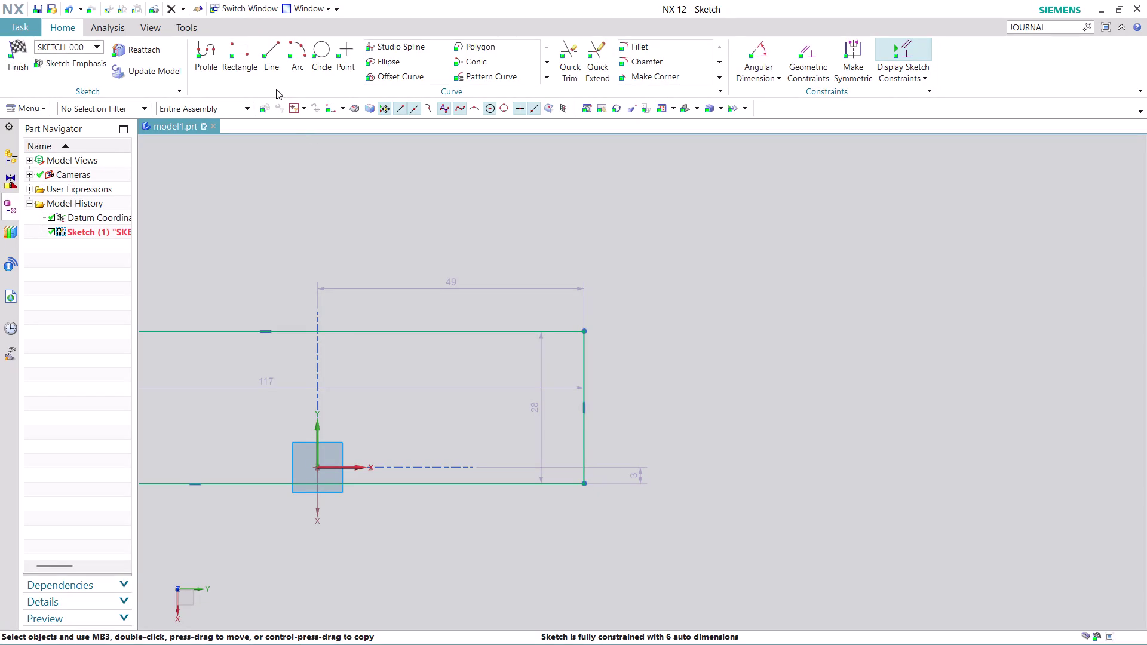
Draw an 18.5 horizontal line from the lower-right endpoint, then a 51.5 vertical line upward.
click(211, 49)
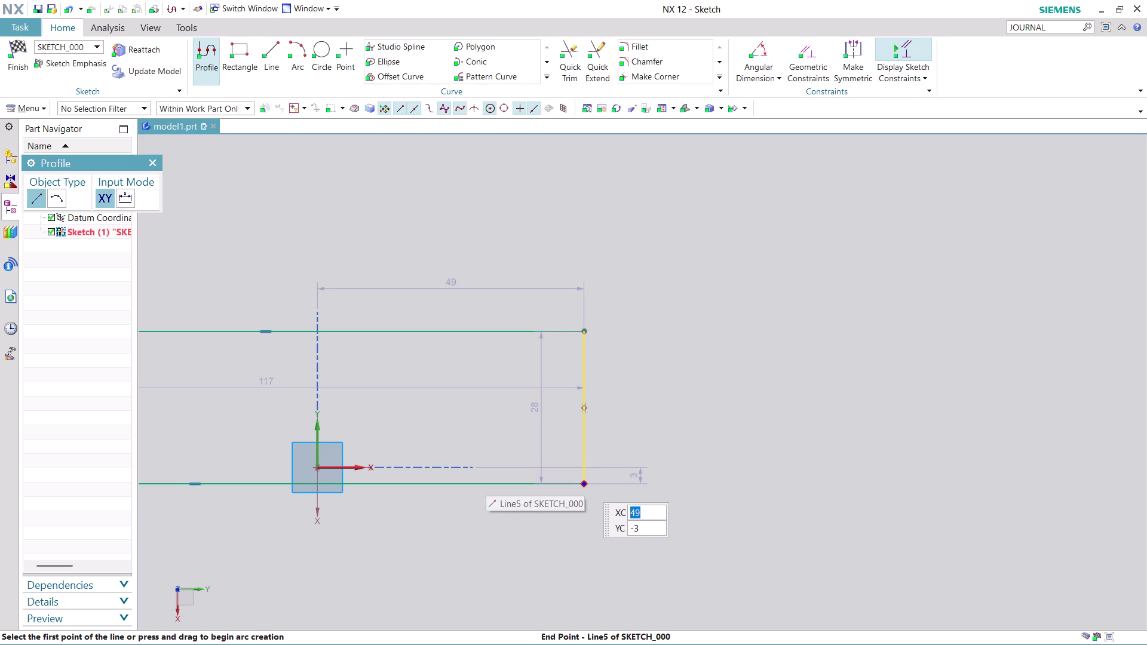
click(584, 482)
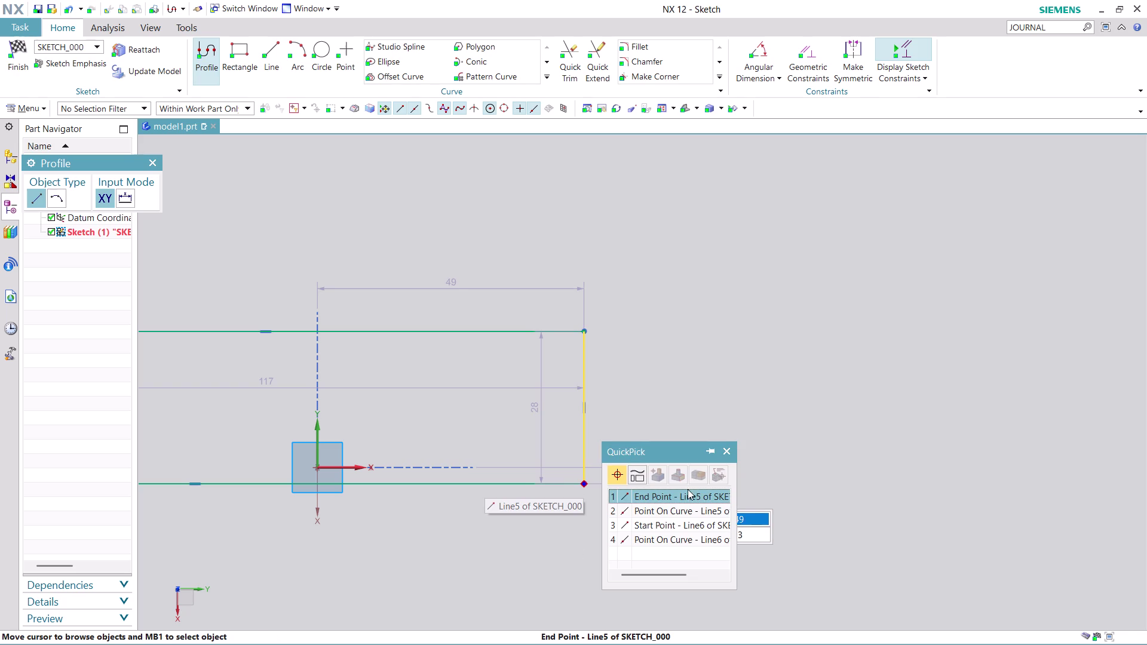
click(687, 492)
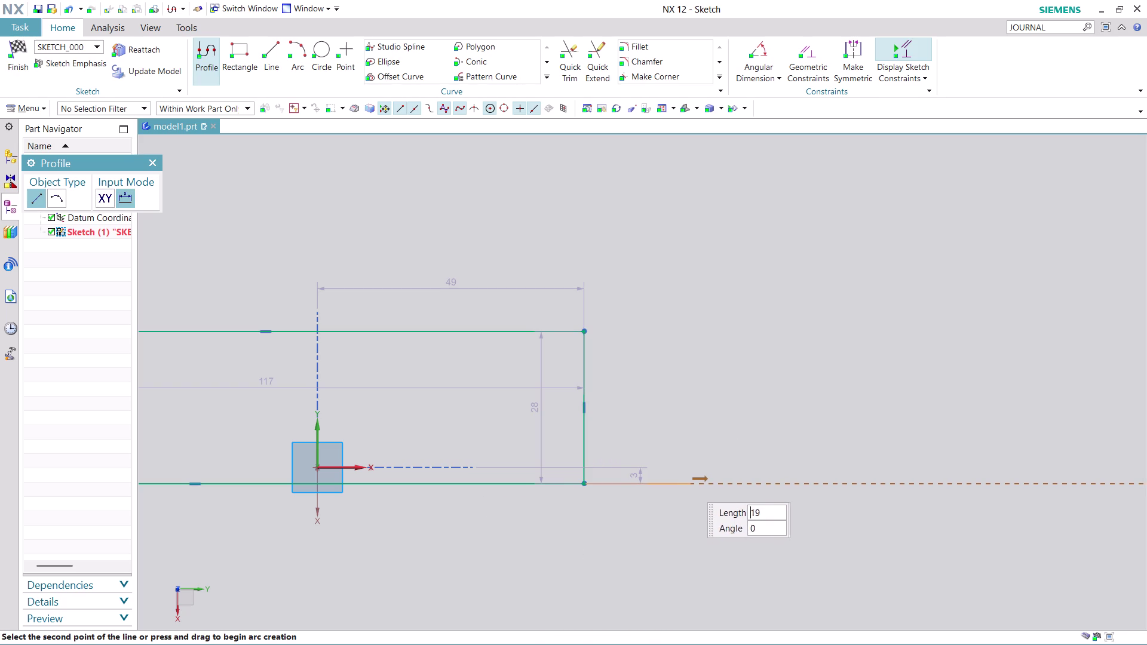
click(683, 482)
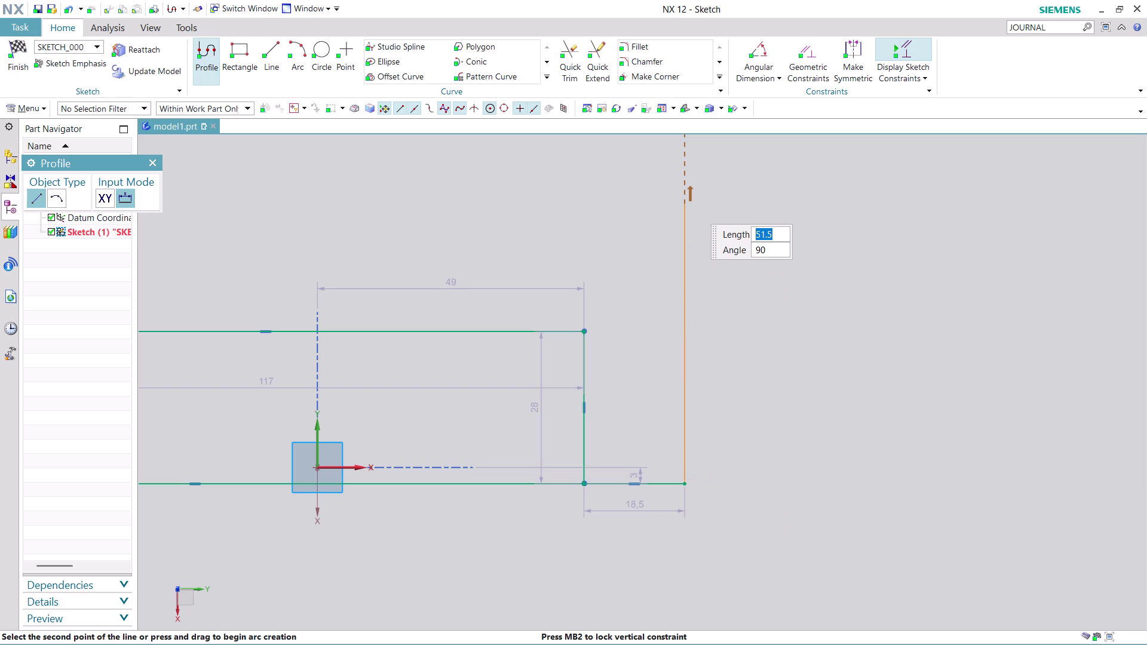
click(691, 204)
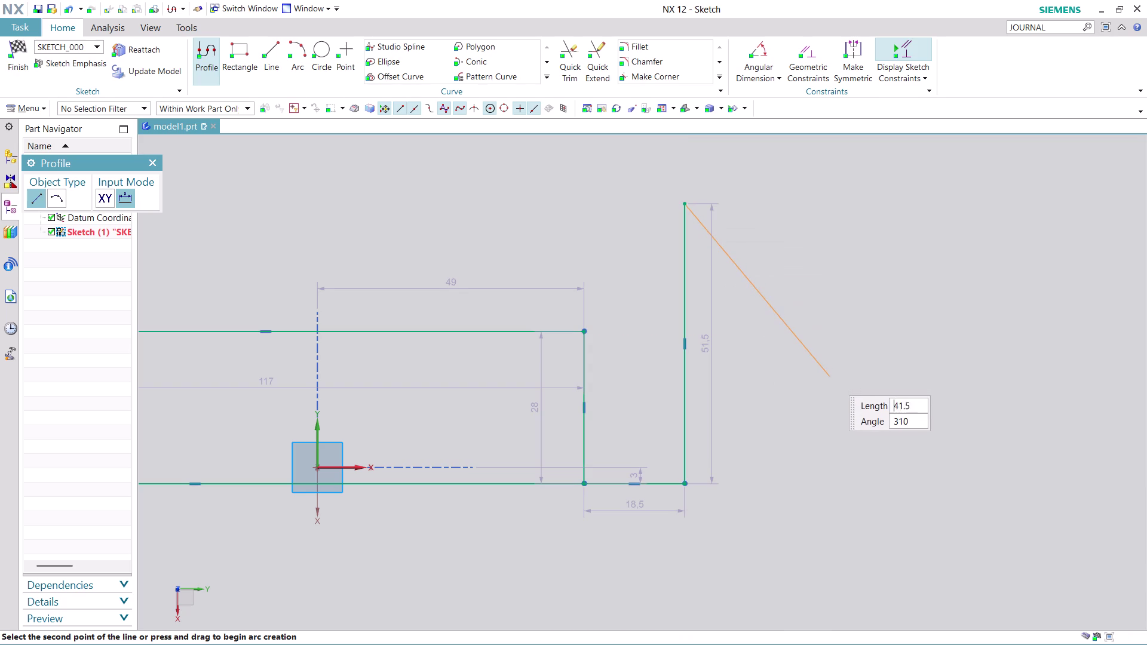
key(Escape)
key(Escape)
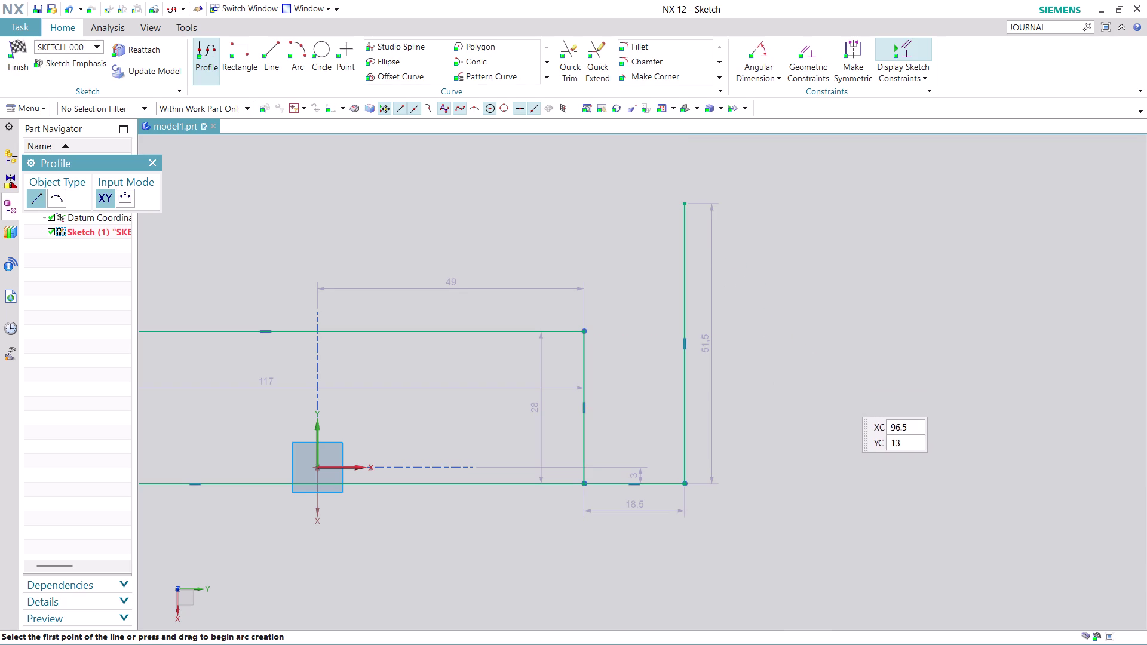
key(Escape)
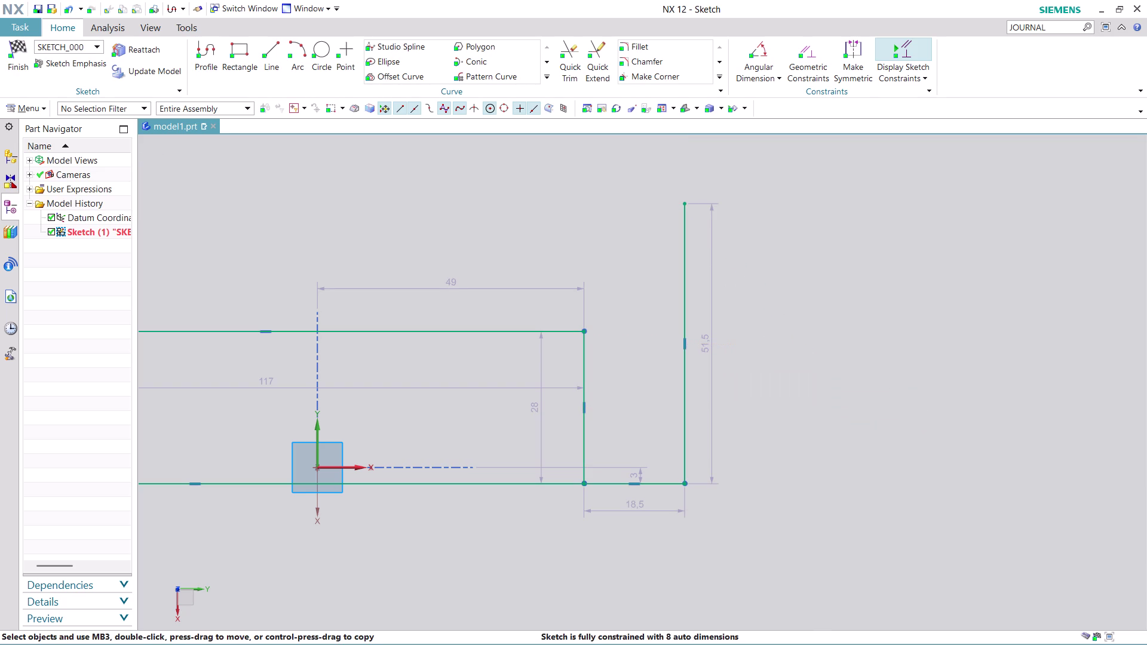
Change the tall line's 51.5 dimension to 40 and recentre the sketch view.
double_click(702, 344)
double_click(701, 344)
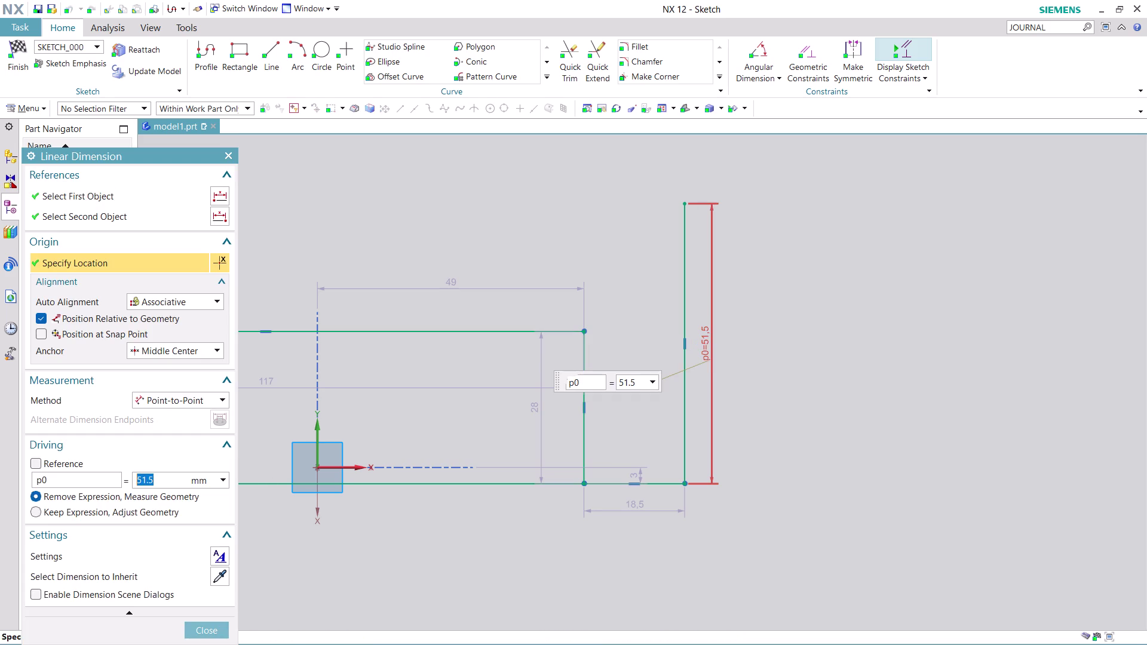
text(40)
key(Return)
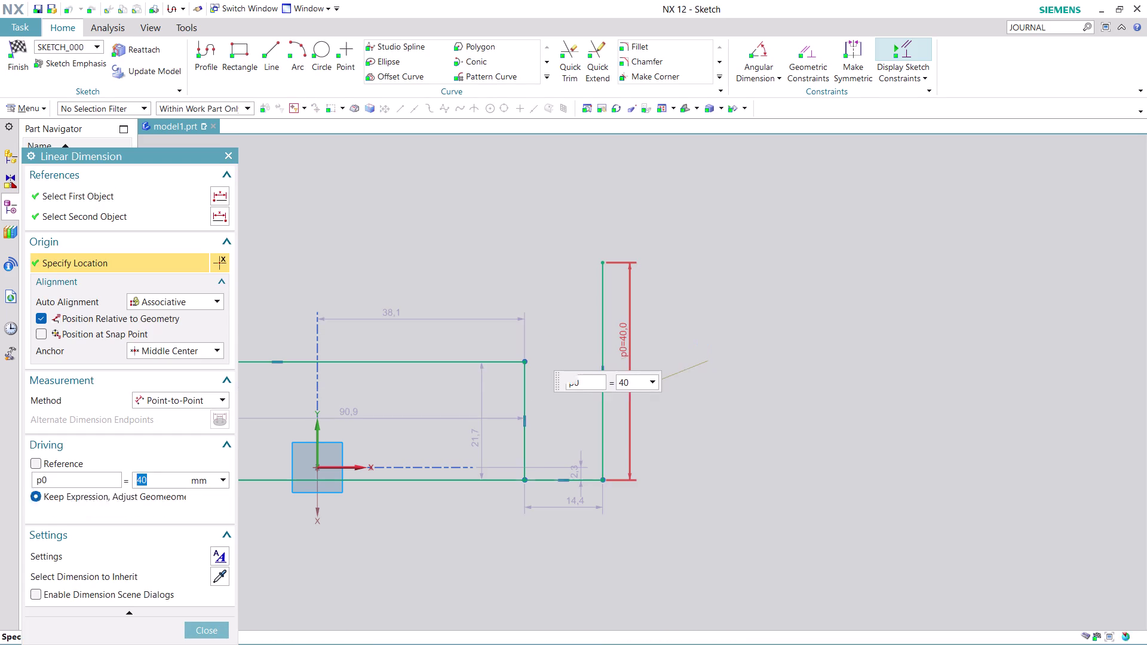
scroll(down, 3)
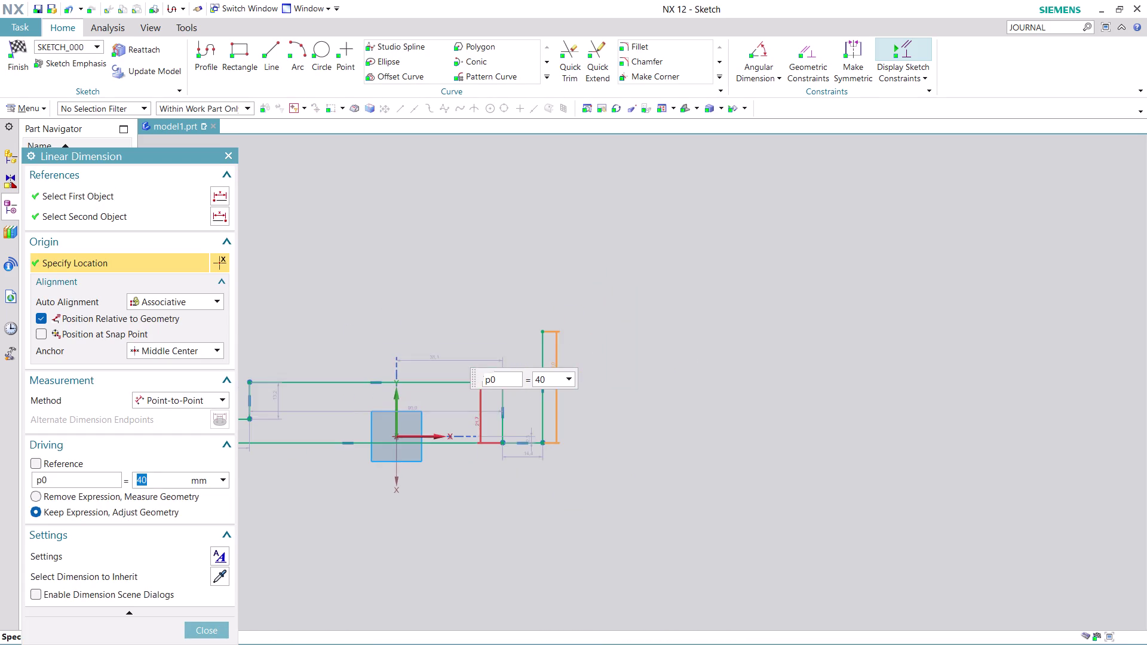
scroll(up, 3)
scroll(up, 3)
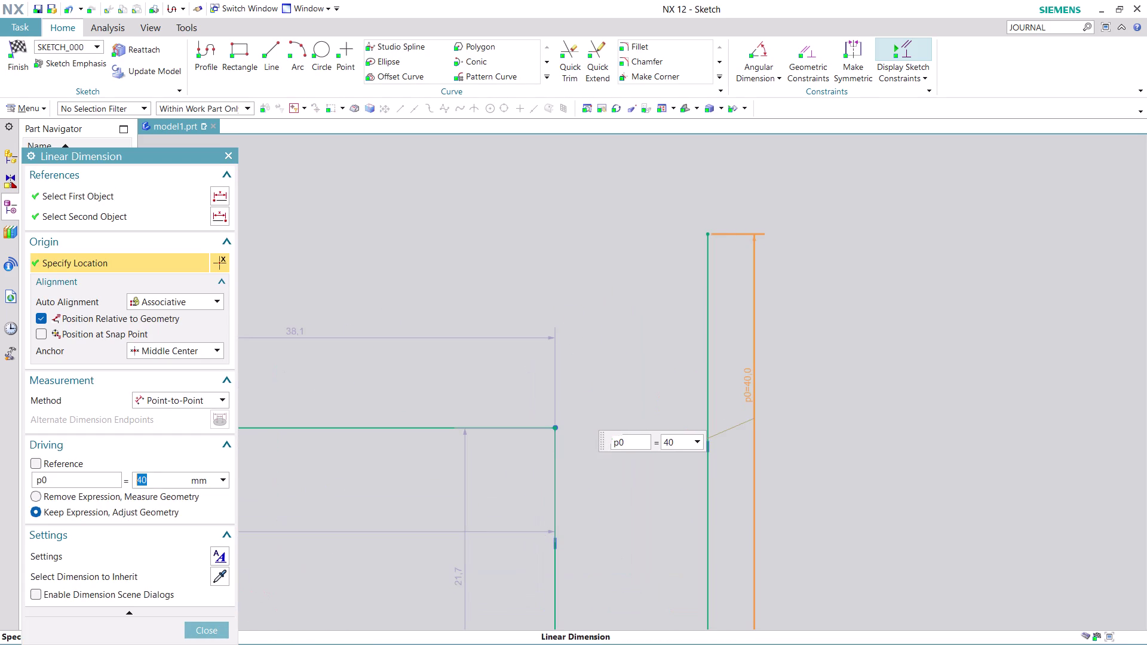
scroll(down, 3)
scroll(down, 3)
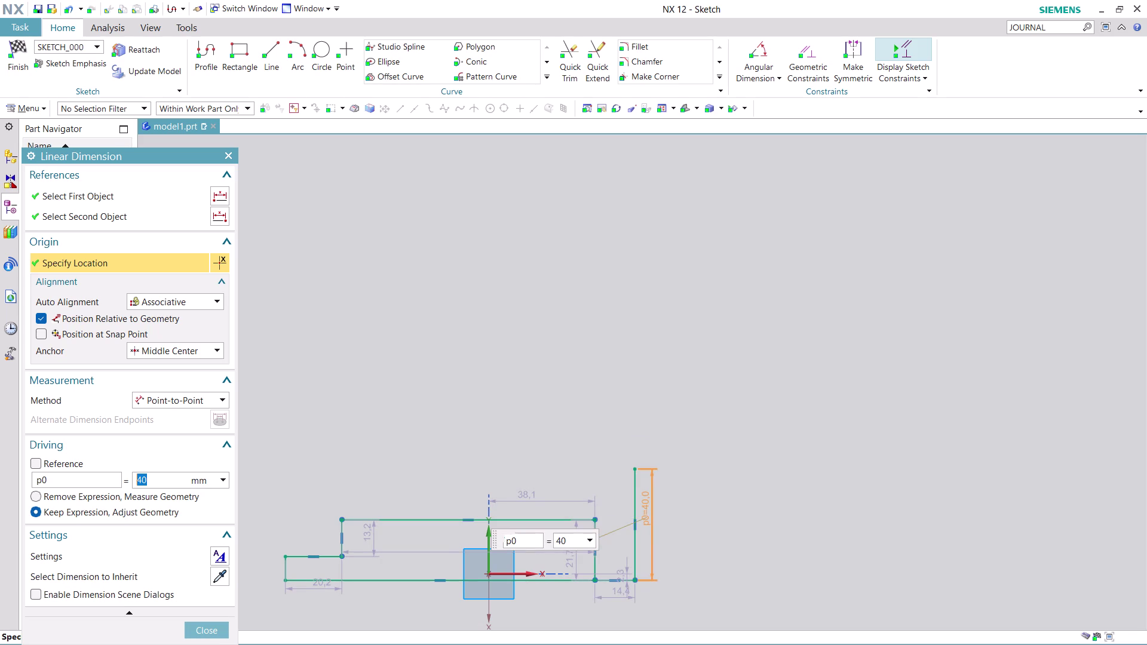
middle_drag(467, 437, 572, 308)
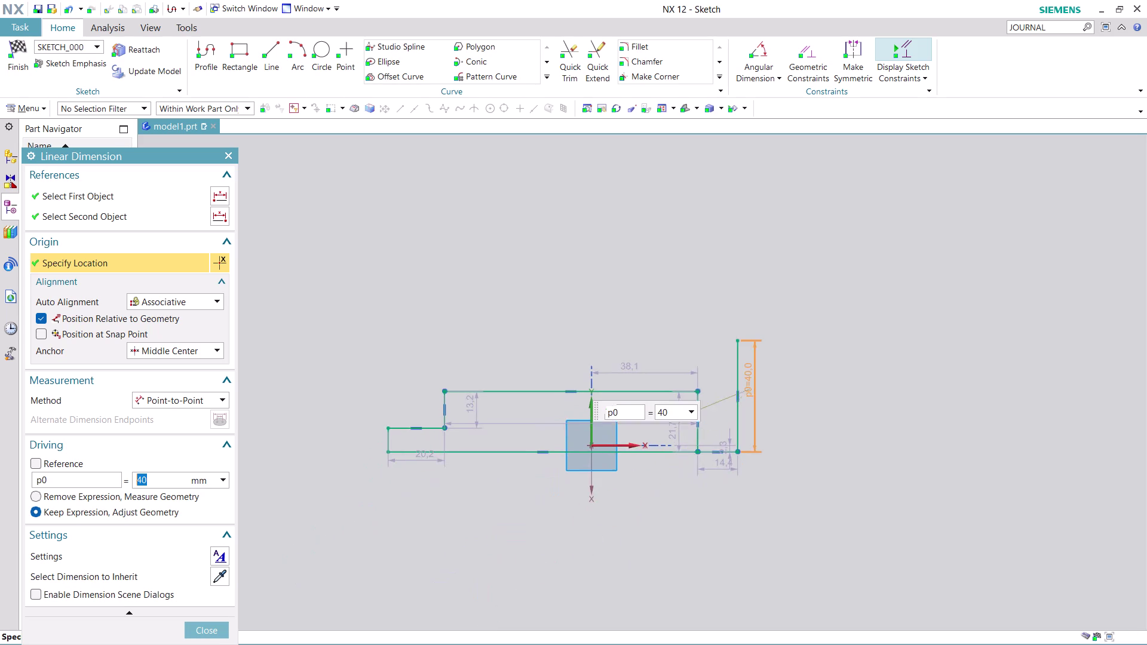
scroll(up, 3)
scroll(up, 3)
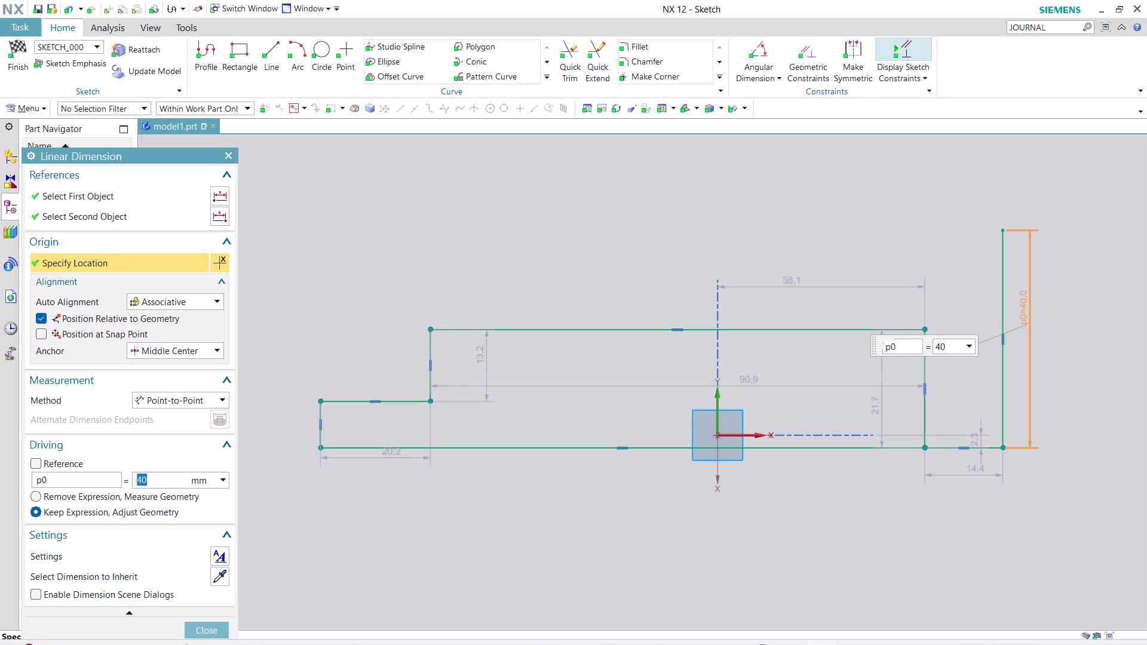
click(215, 627)
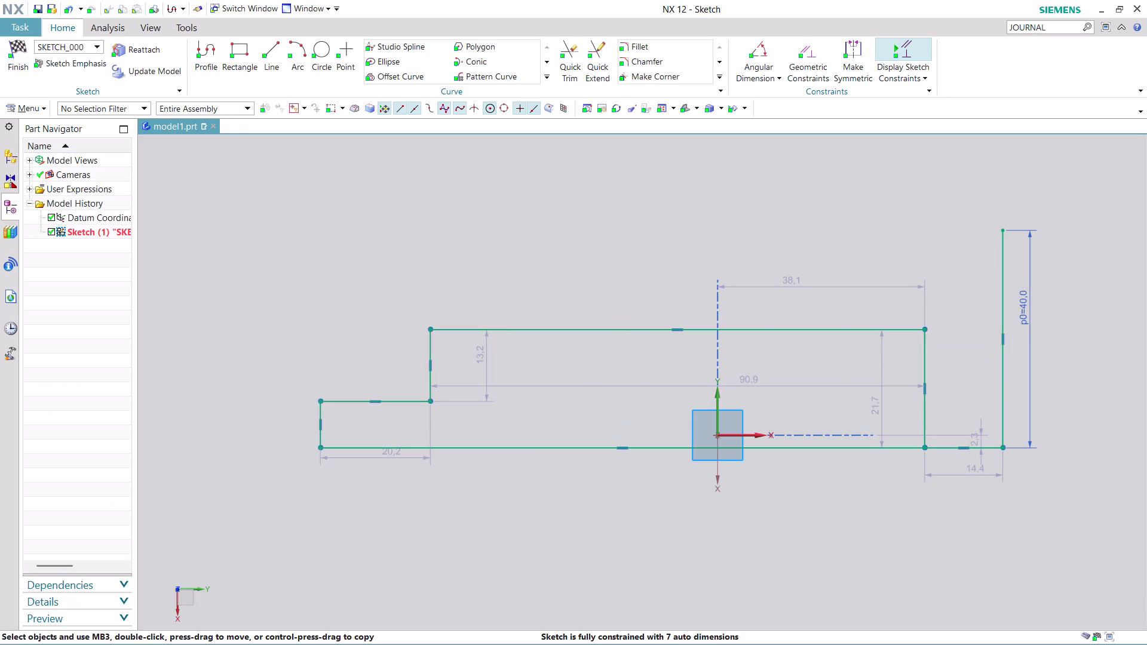
Dimension the top-to-bottom vertical distance as 20 with Rapid Dimension.
click(751, 76)
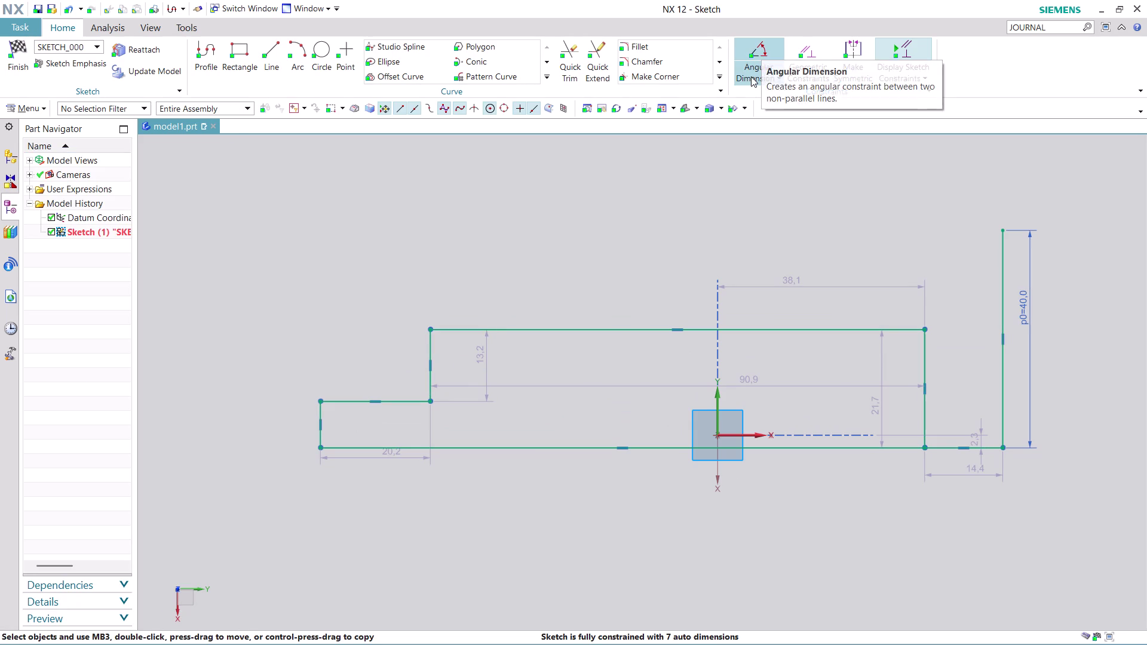
click(772, 94)
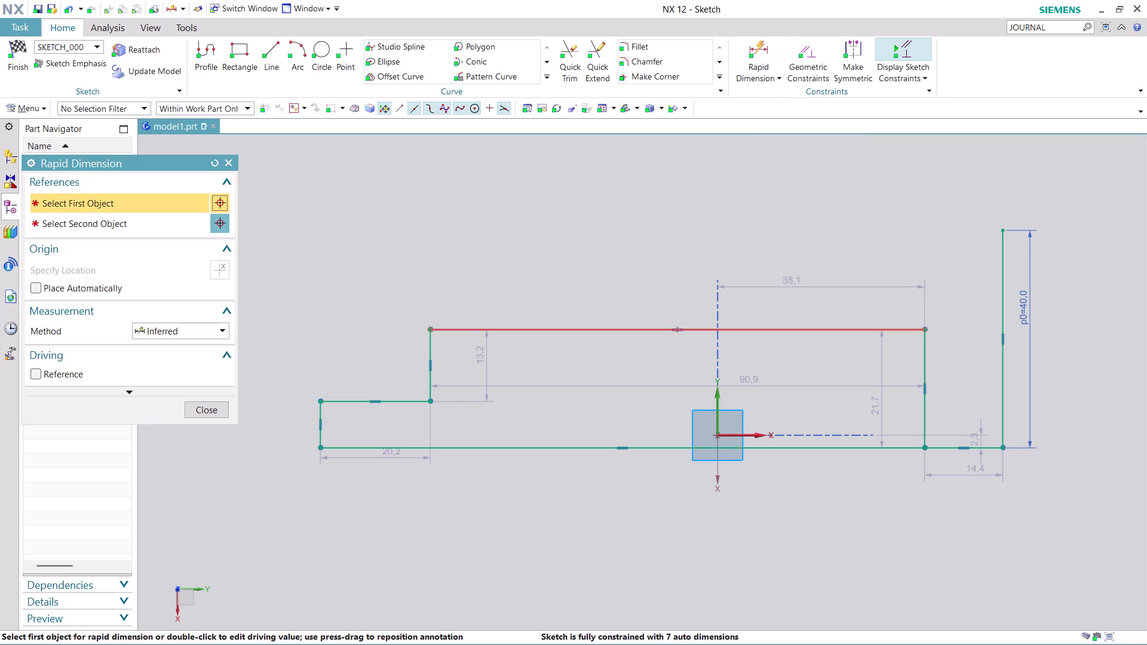
click(550, 332)
click(508, 448)
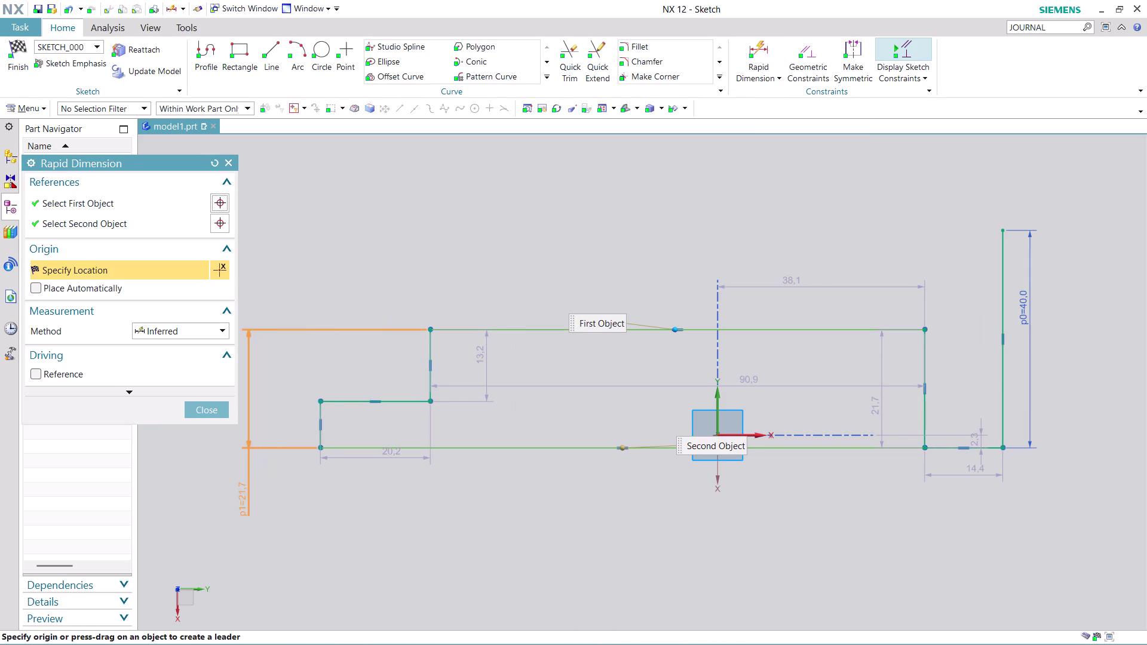
click(256, 543)
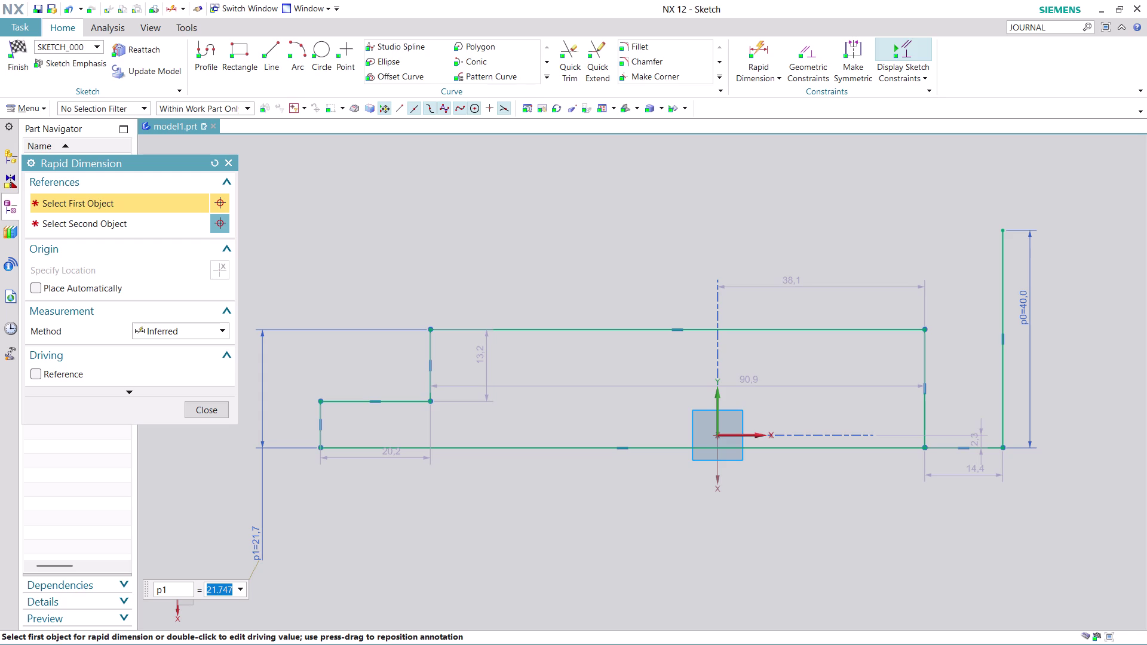
key(4)
key(BackSpace)
text(20)
key(Return)
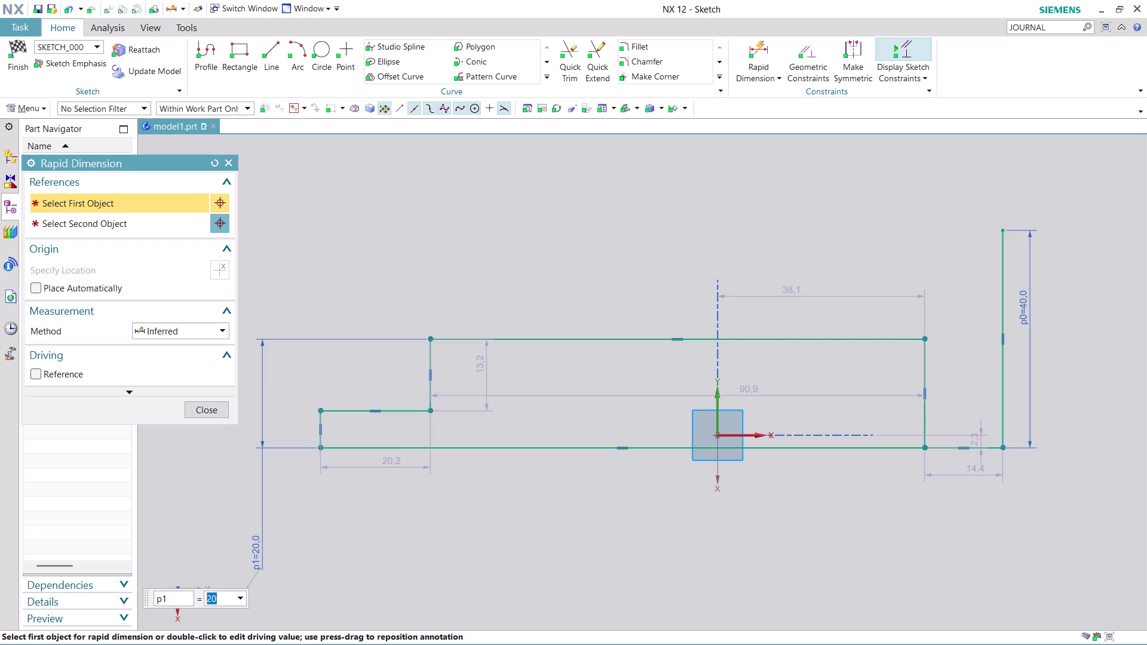
Dimension the left step's height from the bottom line as 15/2 (7.5).
click(413, 410)
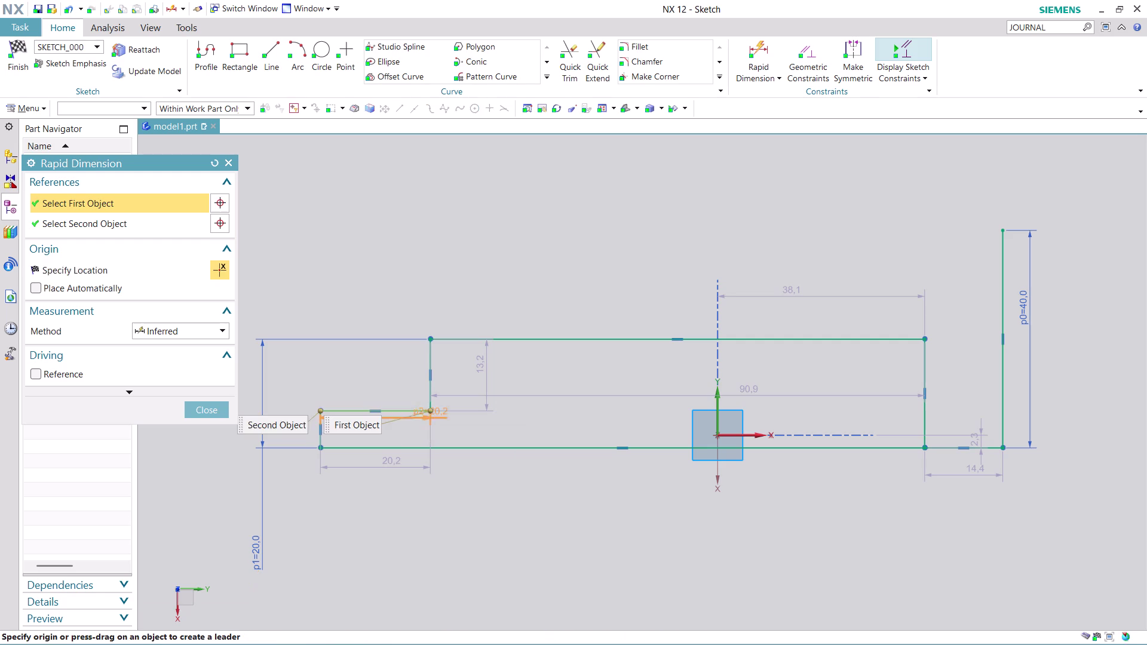
click(414, 450)
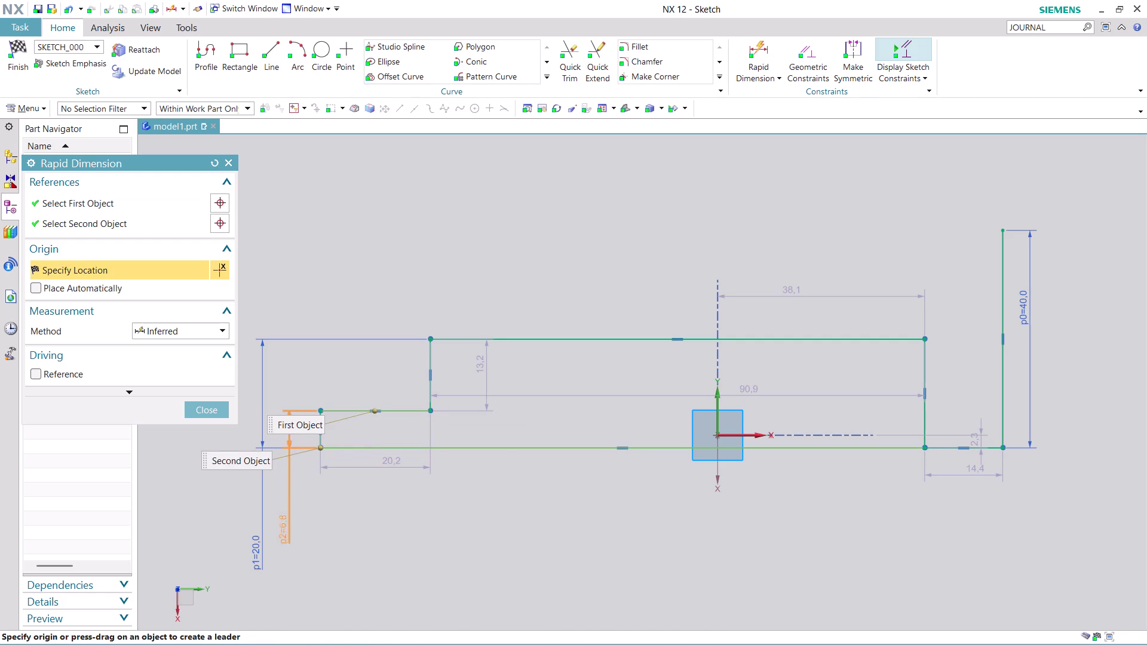
click(291, 577)
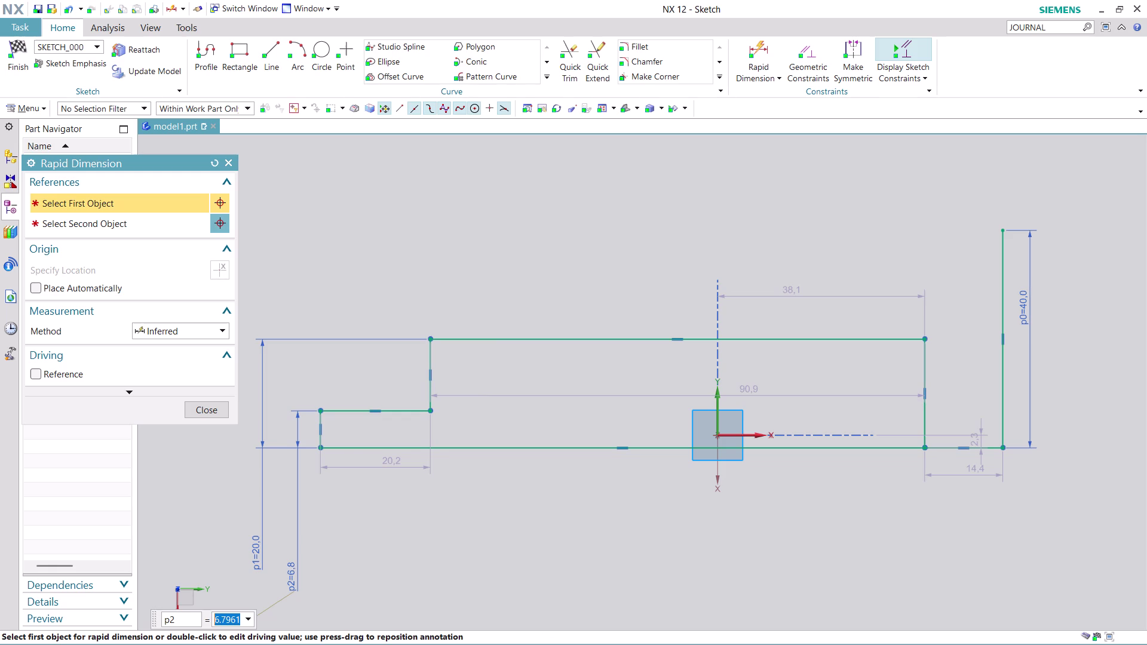
text(15/2)
key(Return)
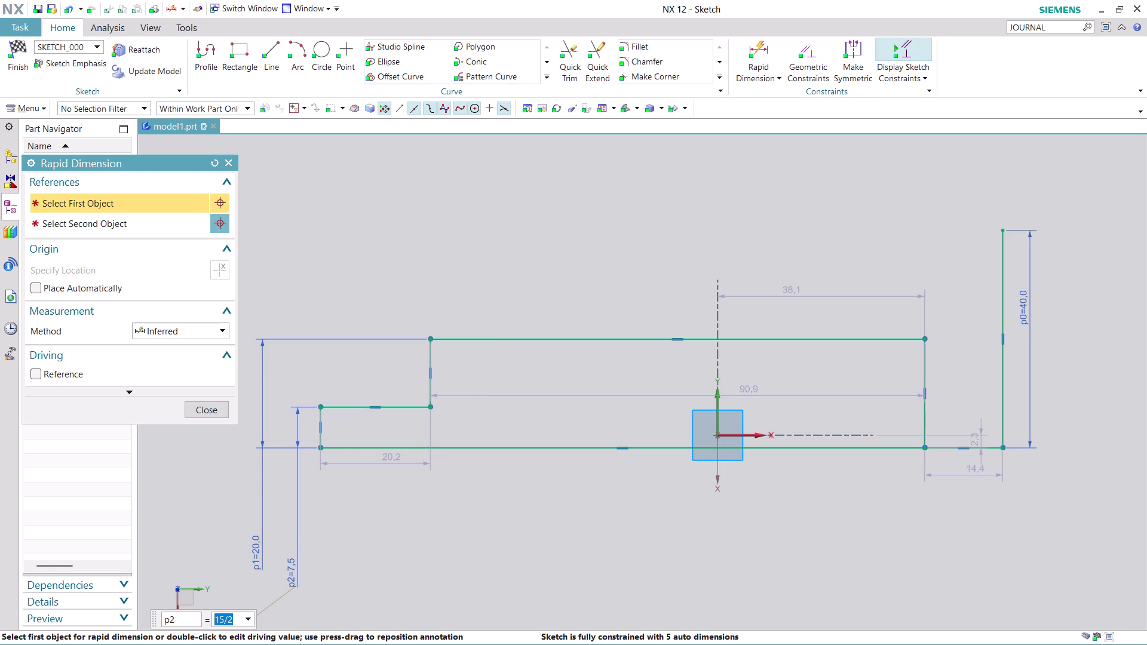
click(218, 407)
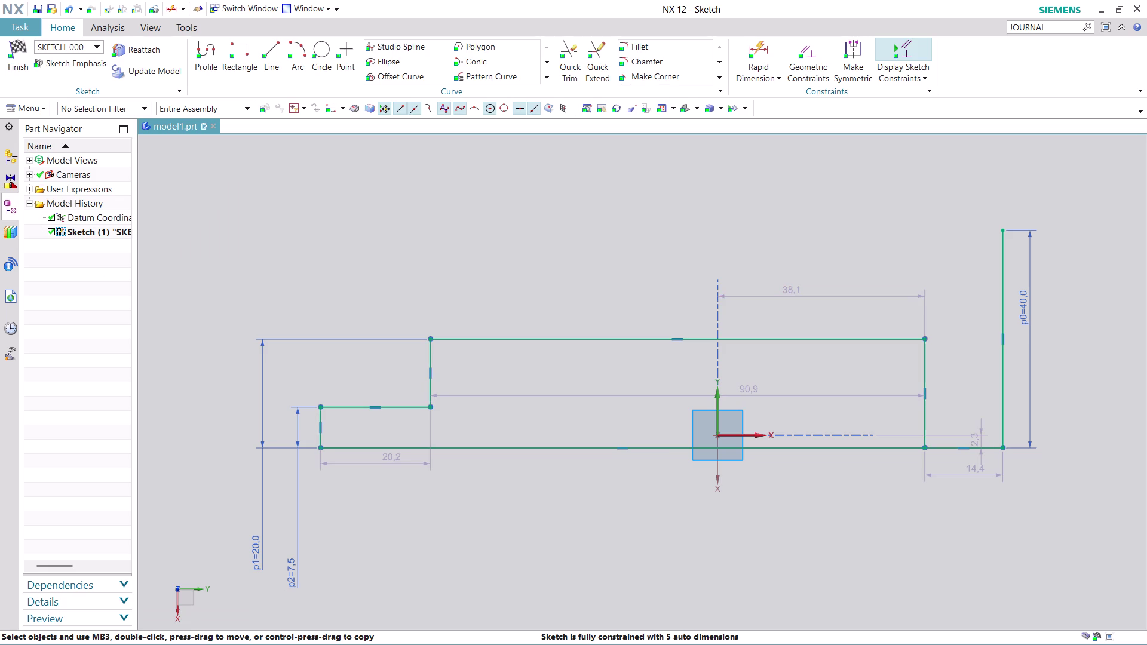
scroll(up, 3)
scroll(down, 3)
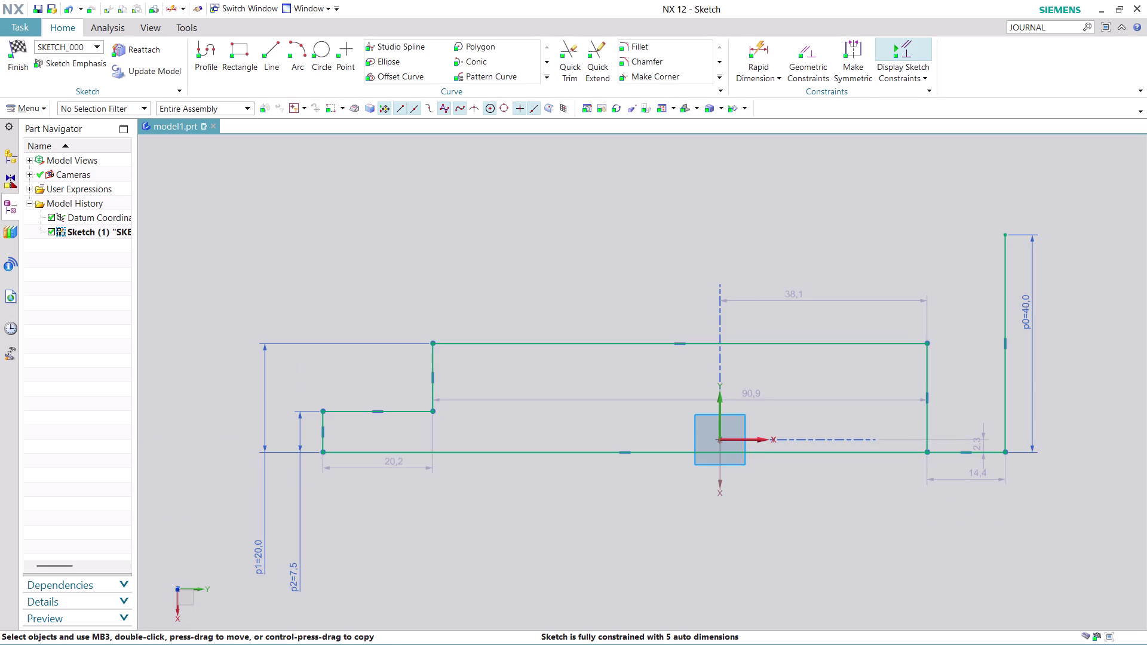
Add an overall length dimension below the bottom line, set to 140.
click(763, 46)
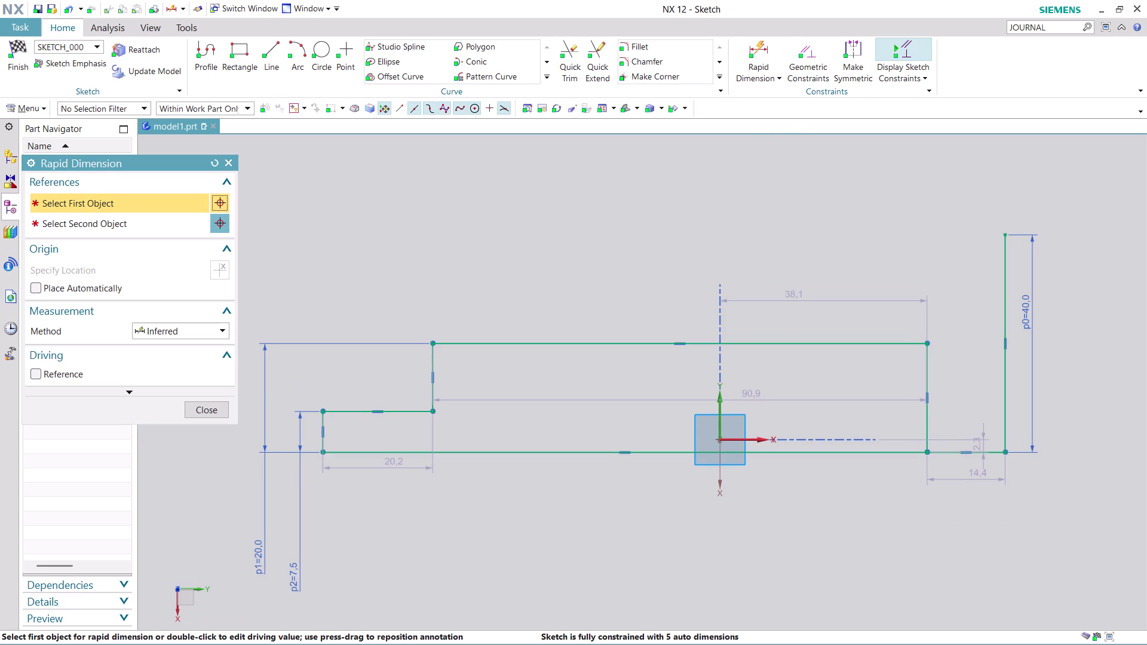
click(568, 448)
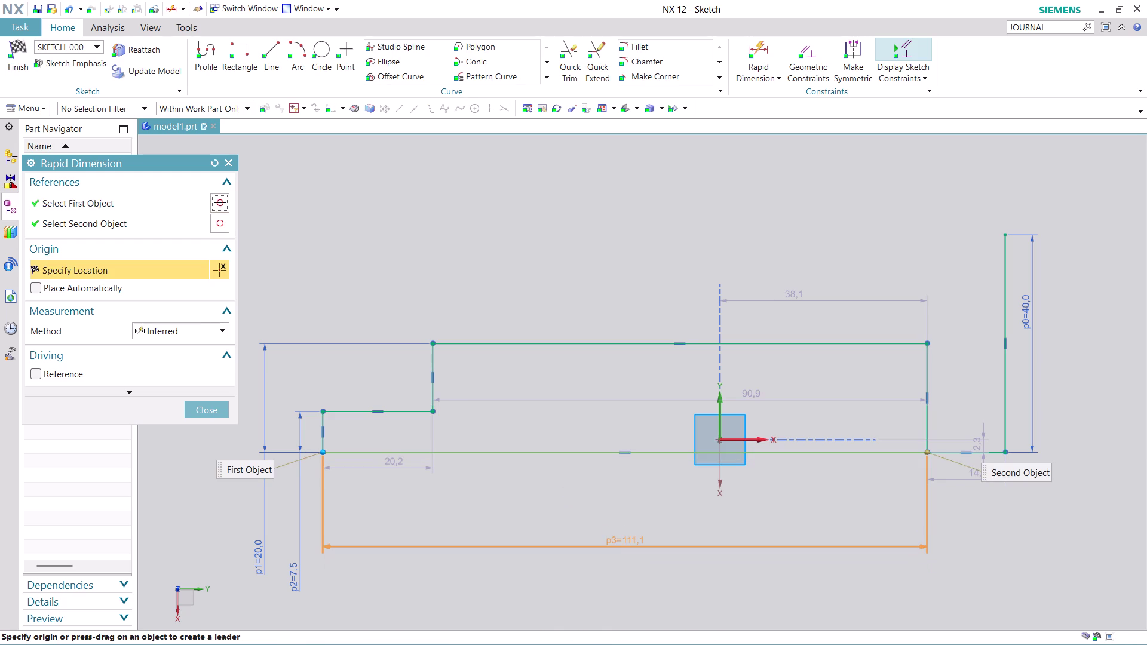
click(619, 540)
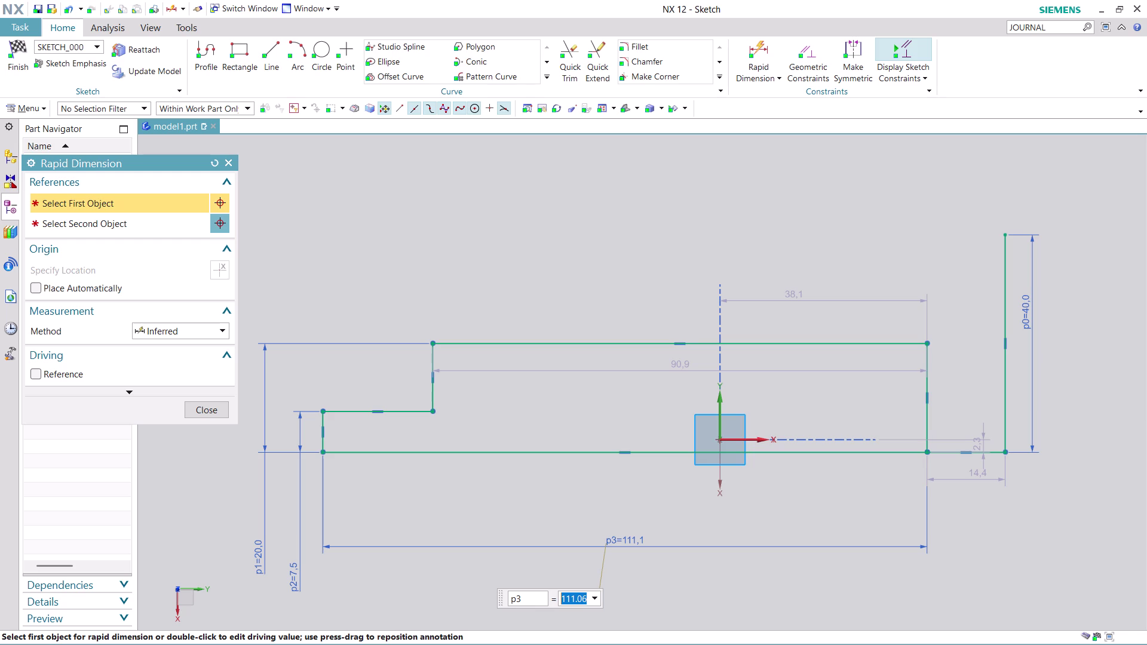
text(140)
key(Return)
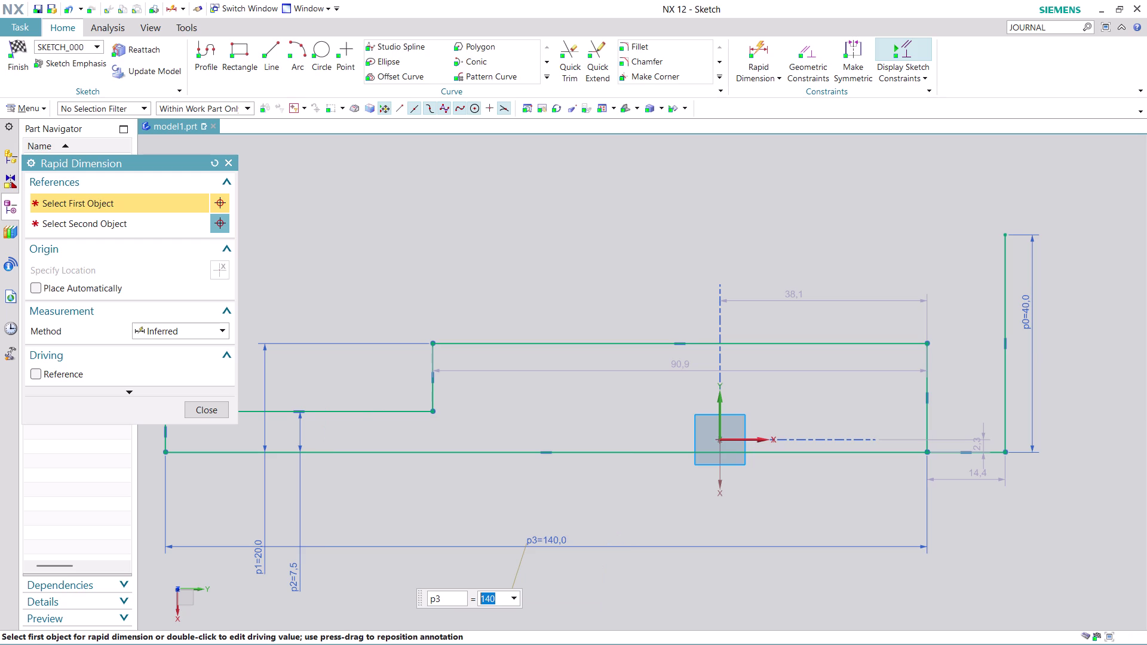
key(Return)
scroll(down, 3)
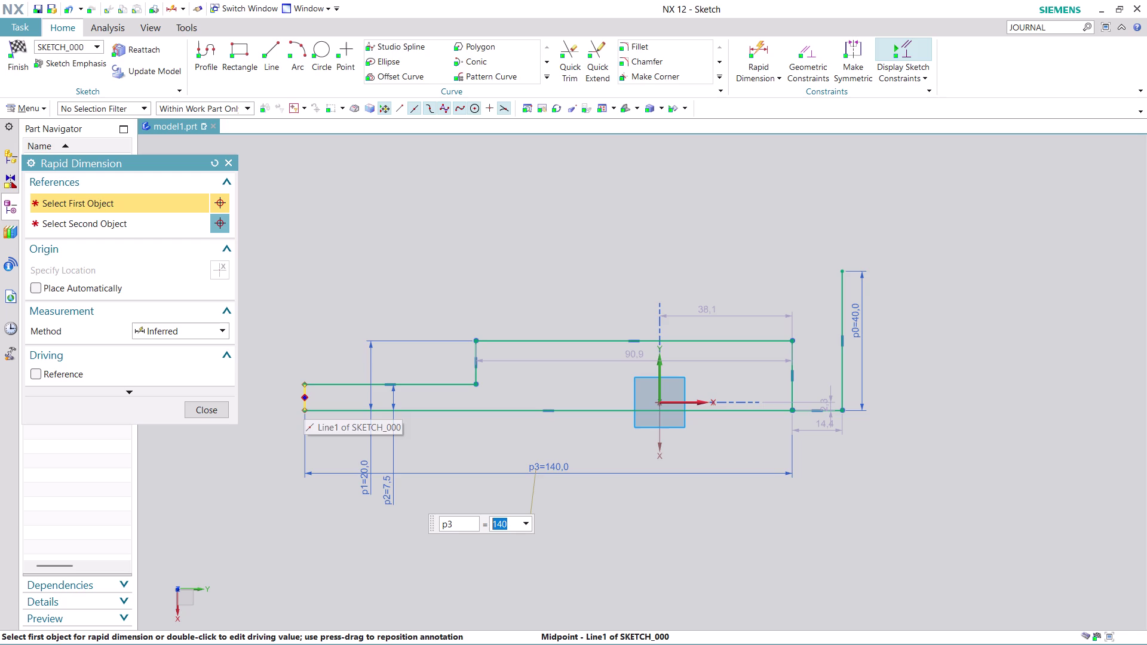
Dimension the left step width as 25, then pick the step's vertical edge for another dimension.
scroll(up, 3)
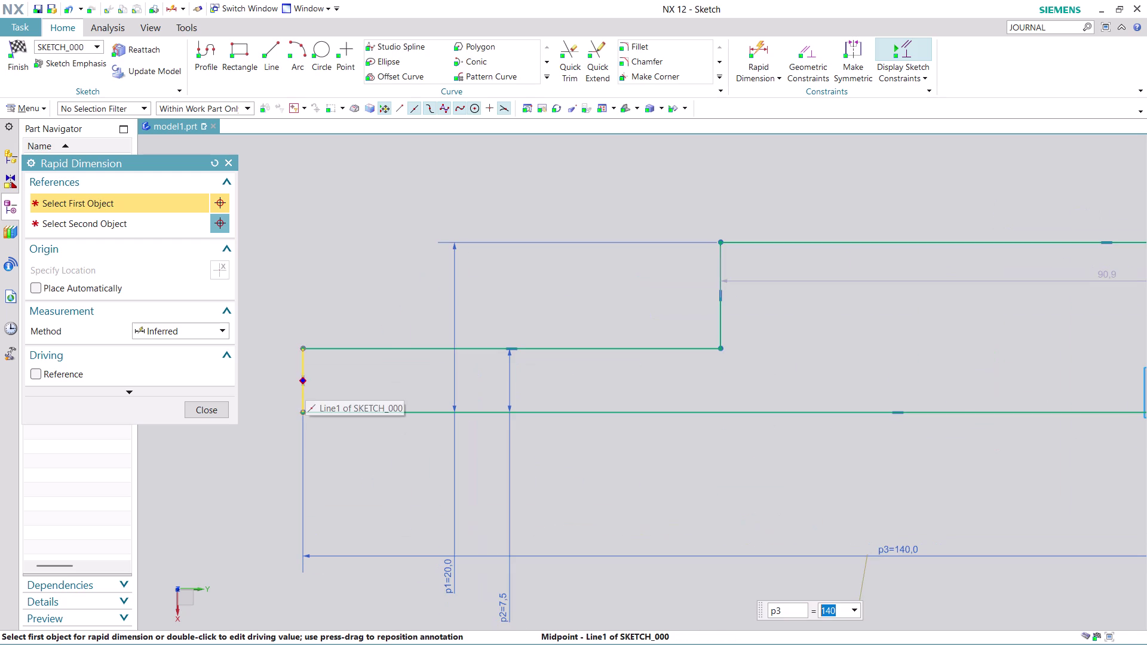
click(304, 369)
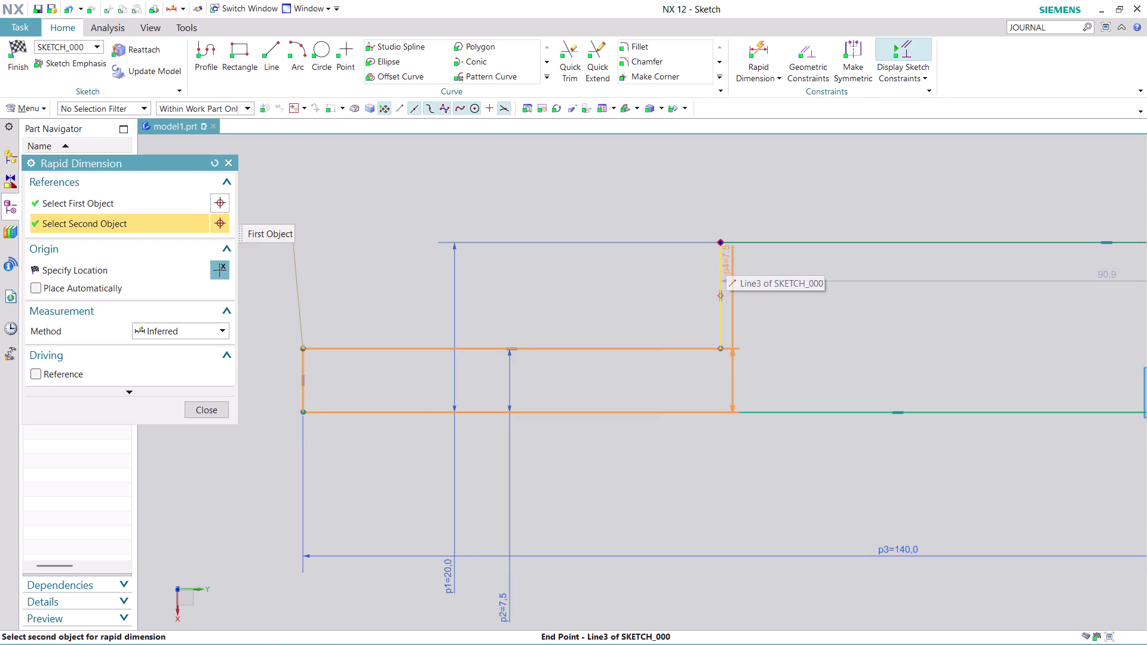
click(719, 265)
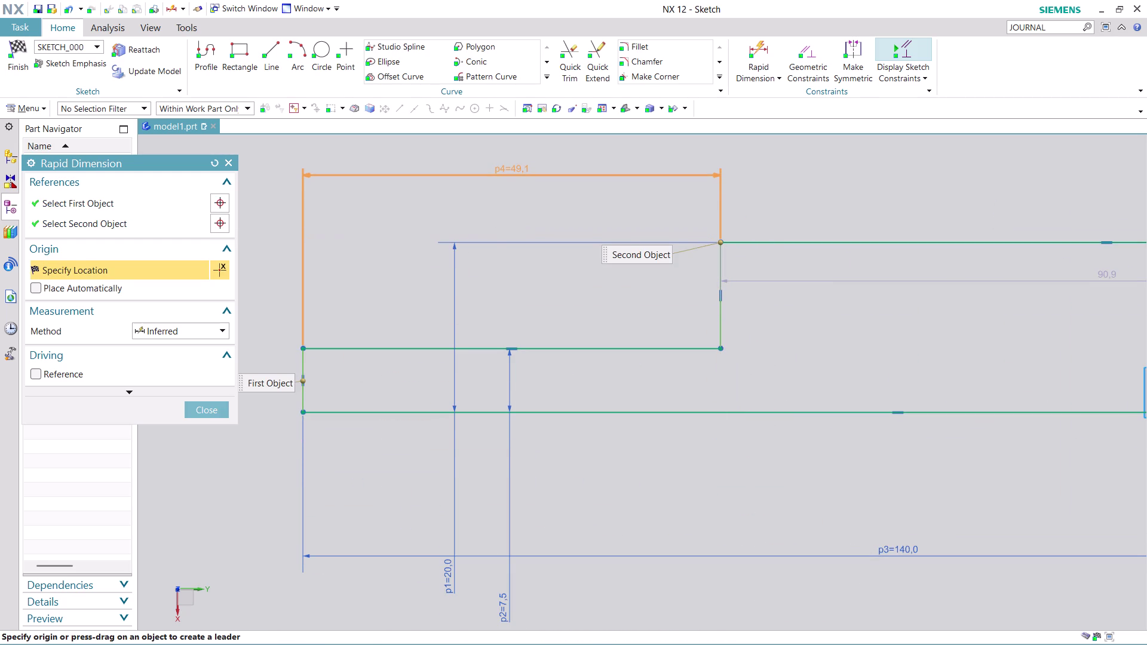
click(483, 168)
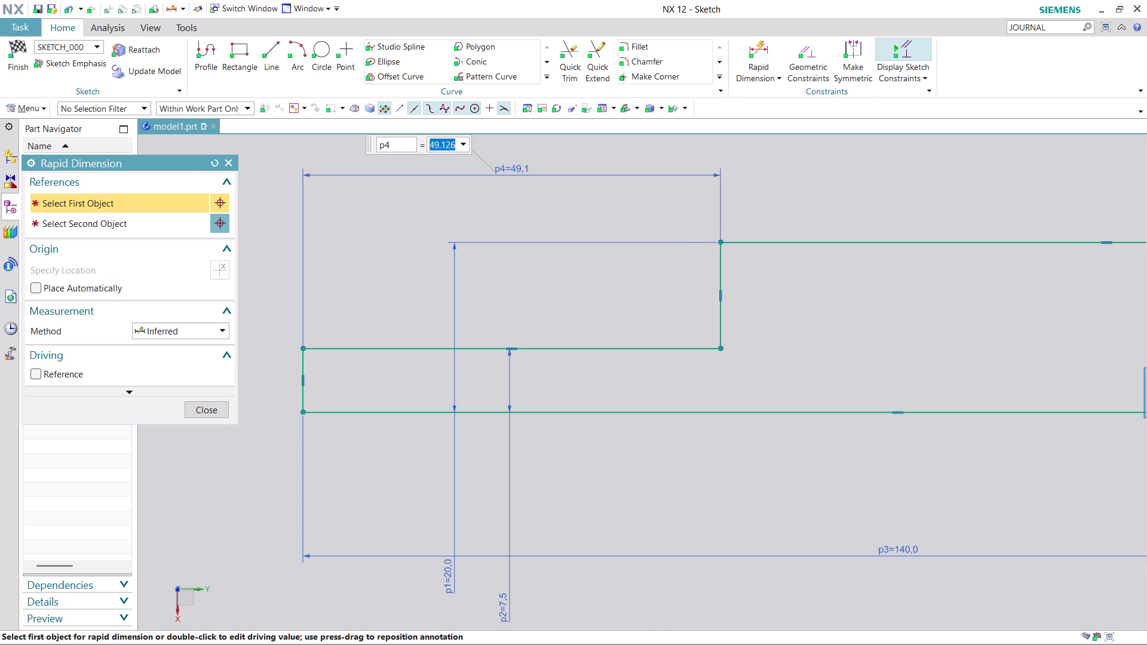
text(25)
key(Return)
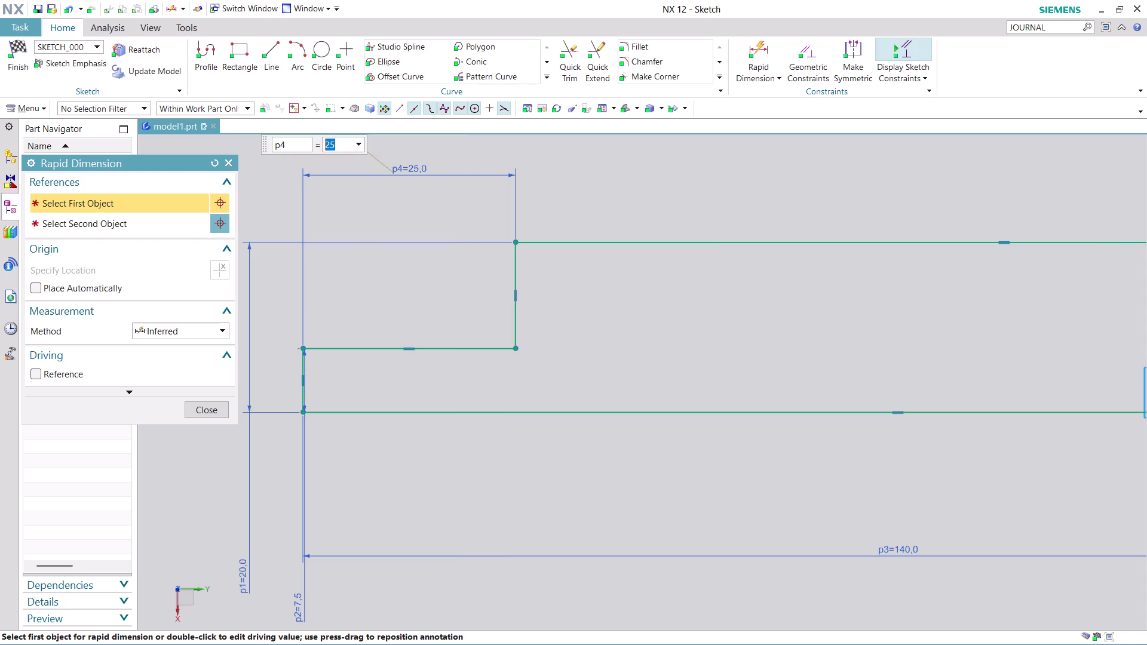
scroll(down, 3)
scroll(up, 3)
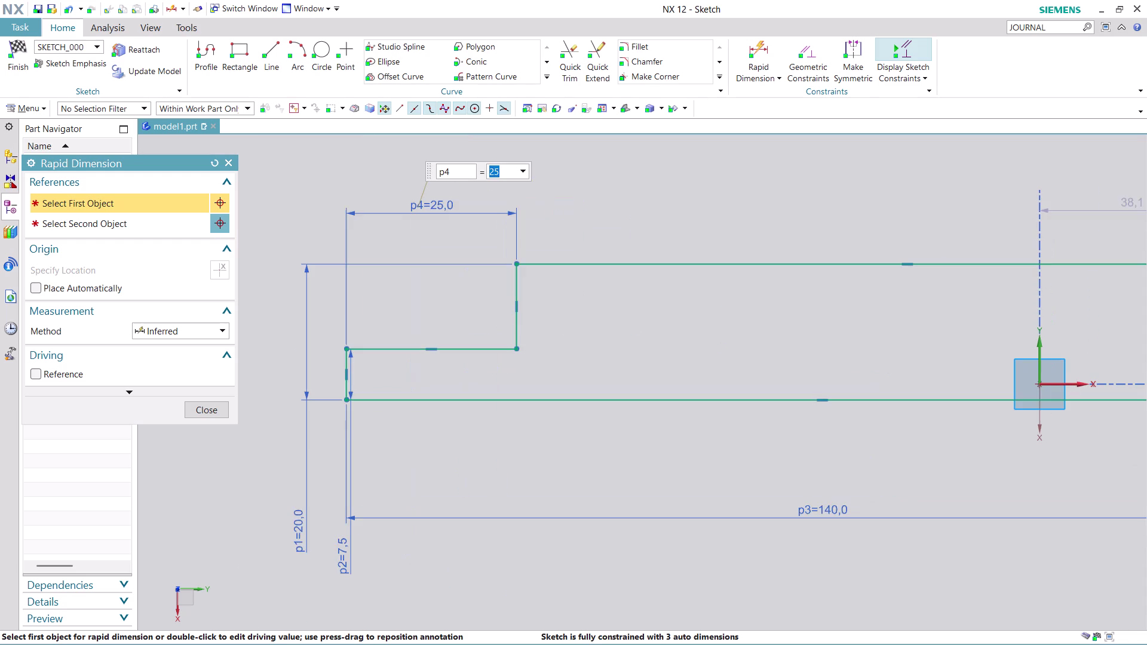
middle_drag(1139, 235, 651, 346)
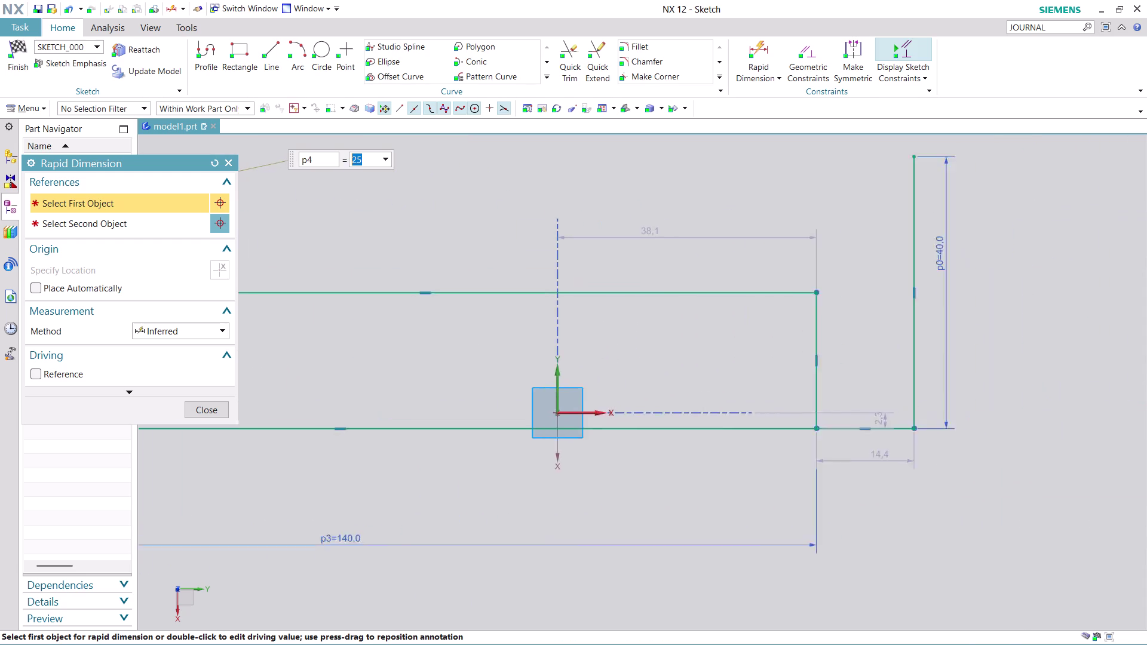
middle_drag(652, 346, 420, 433)
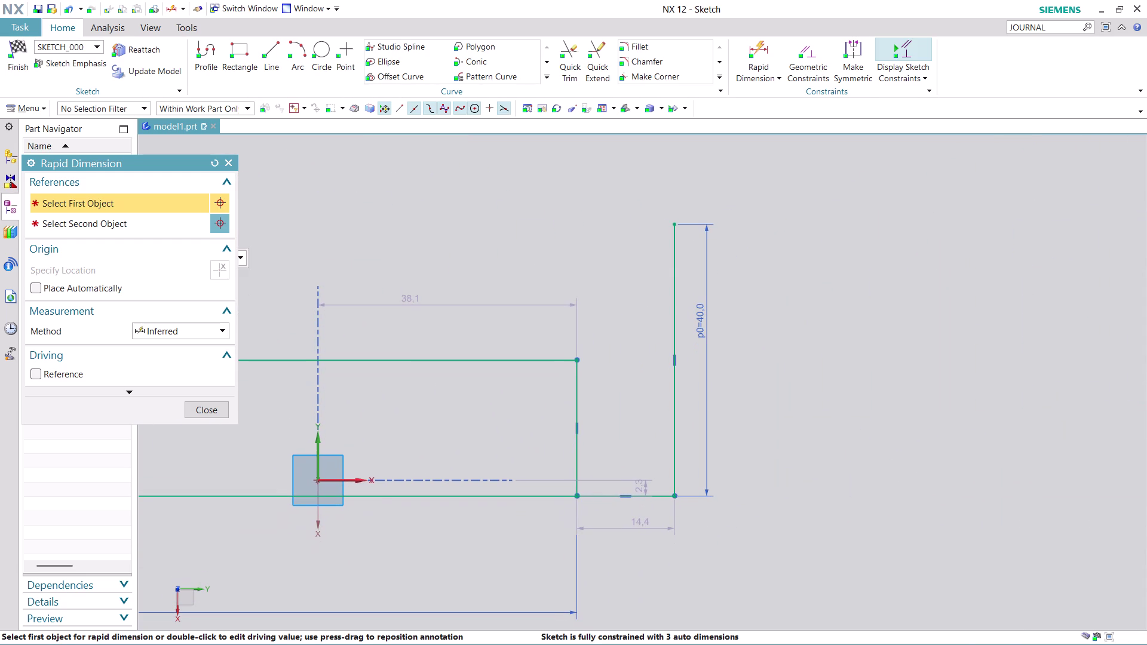
click(212, 409)
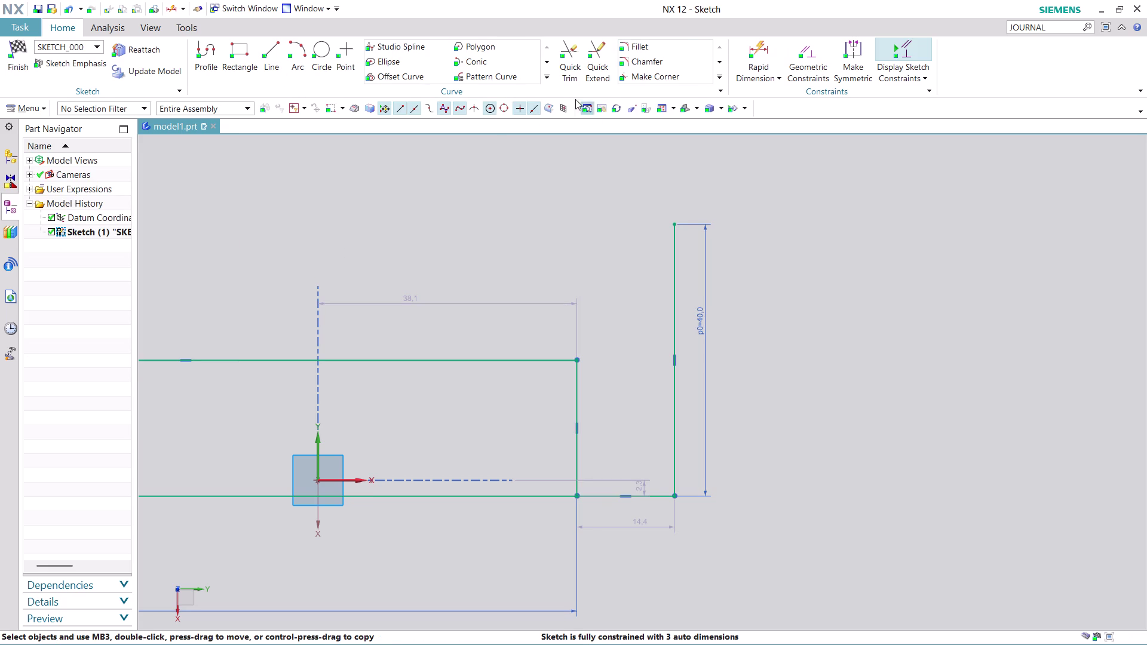
click(757, 45)
click(574, 393)
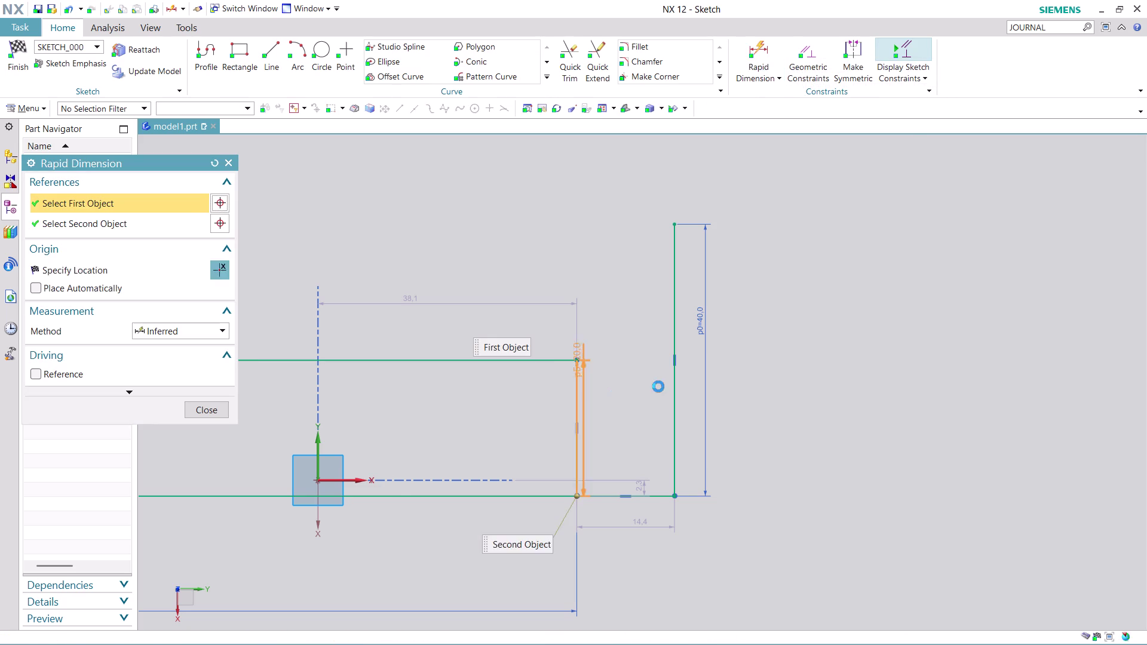
Dimension the gap from the step's vertical edge to the right edge as 10.
click(672, 383)
click(628, 157)
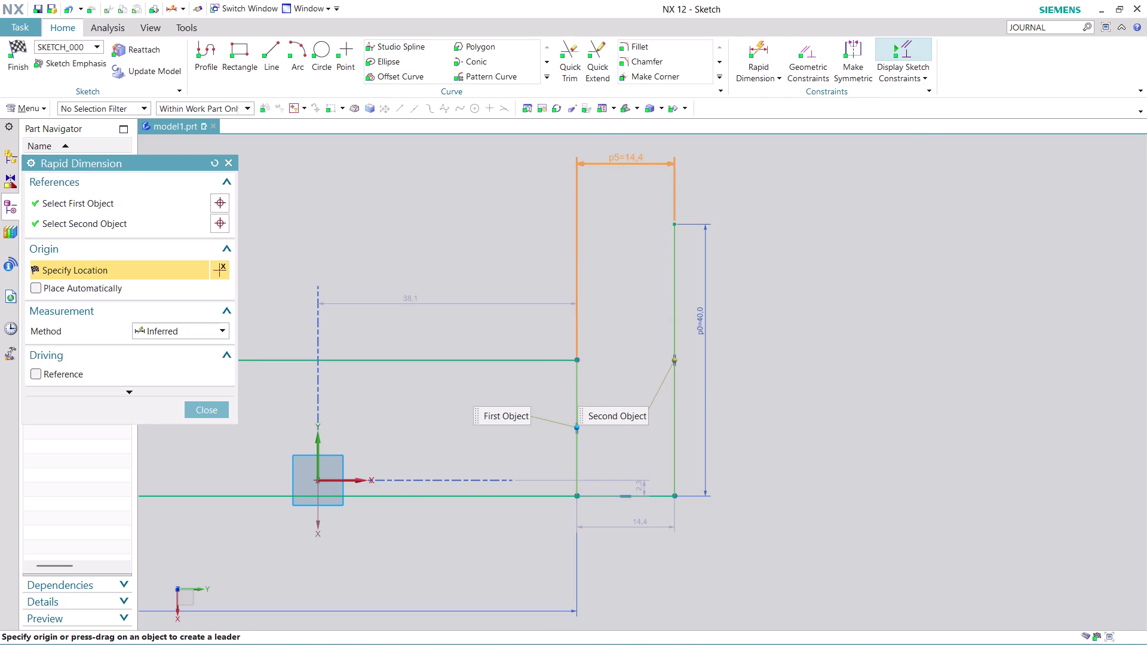
text(10)
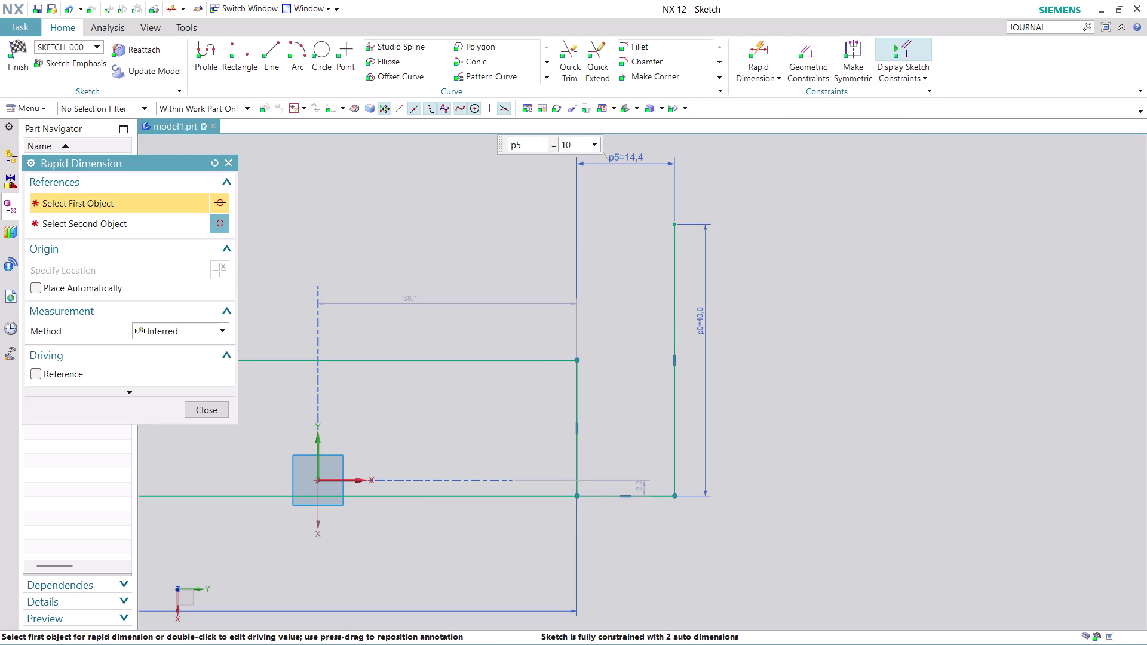
key(Return)
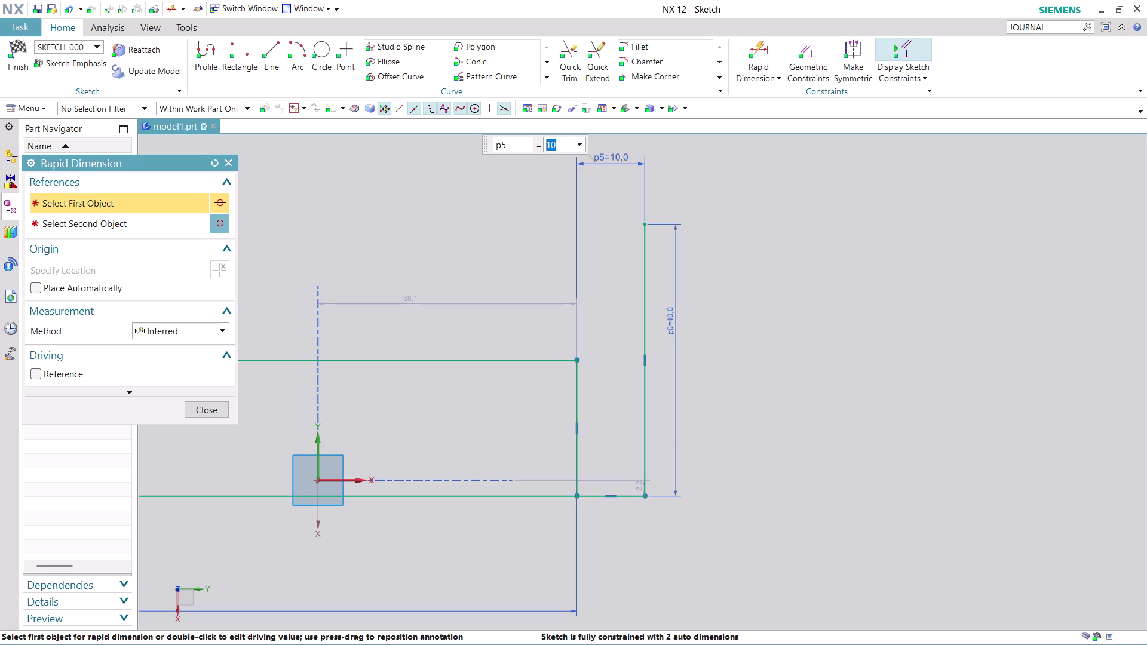
click(205, 414)
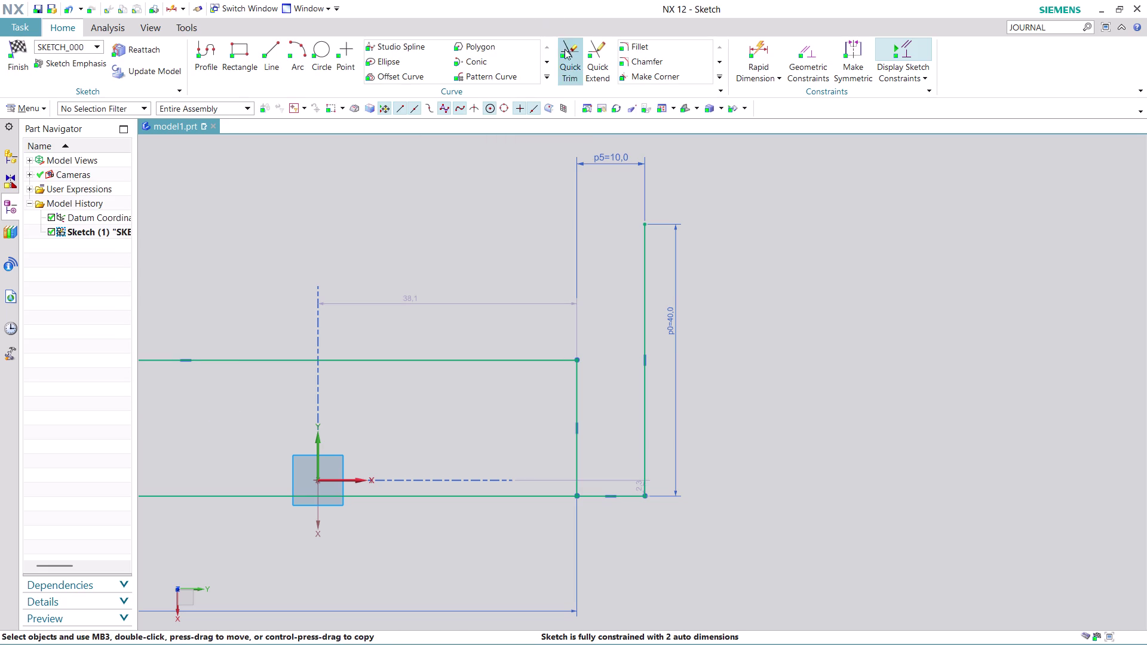
Draw a line from the step's upper corner to the right edge and edit its angle dimension.
click(267, 47)
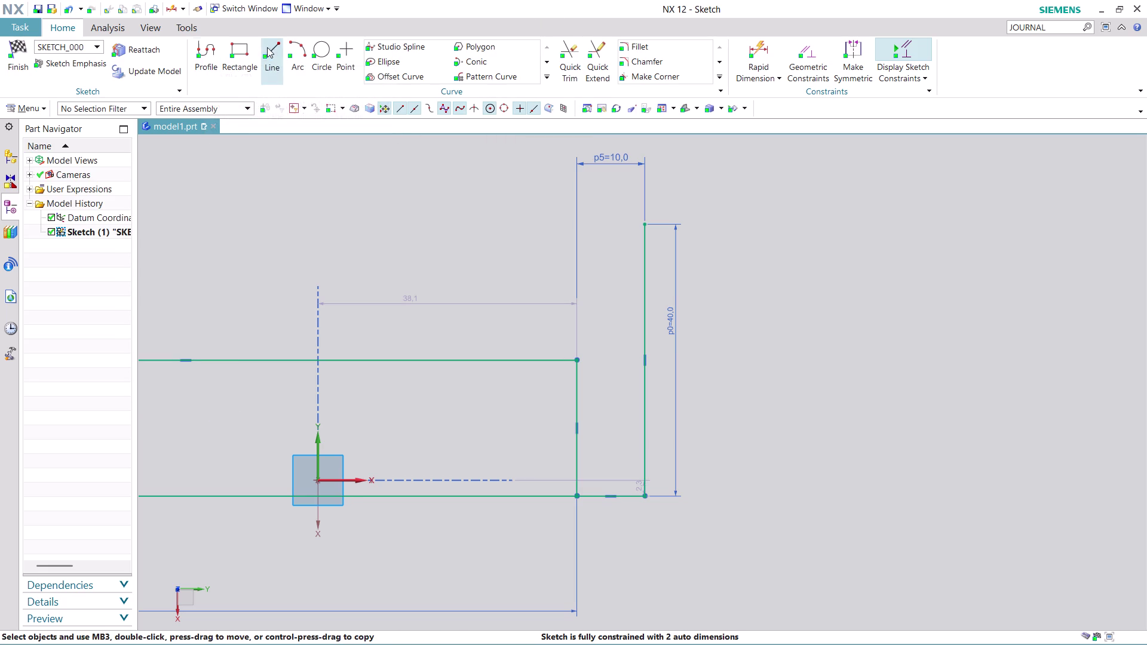
click(579, 359)
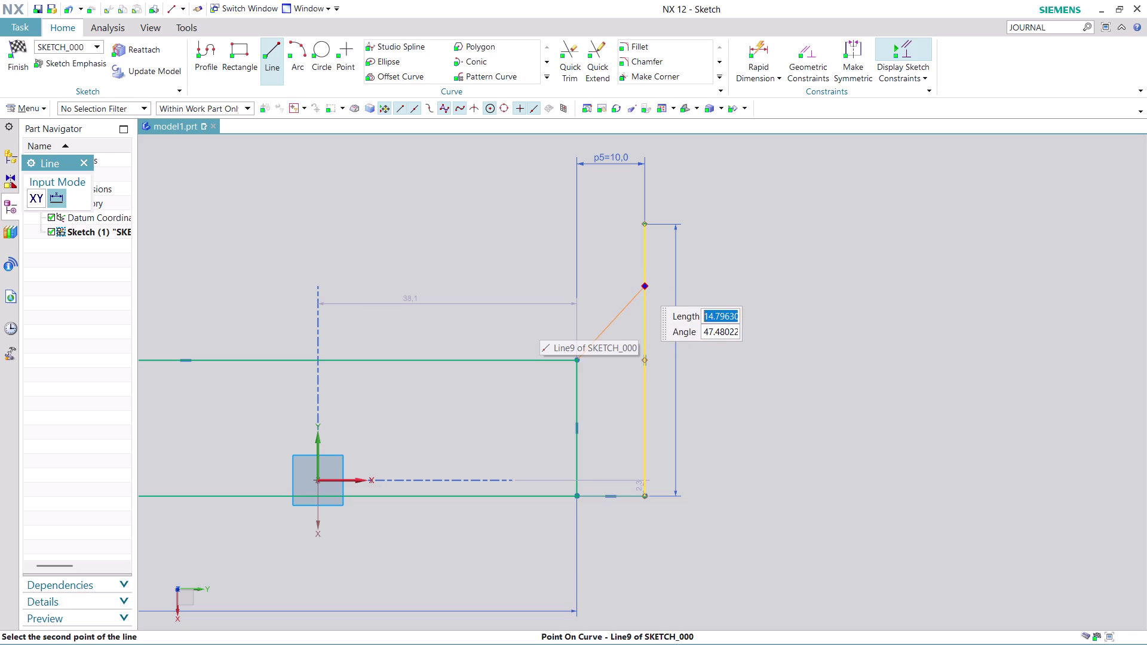
click(641, 290)
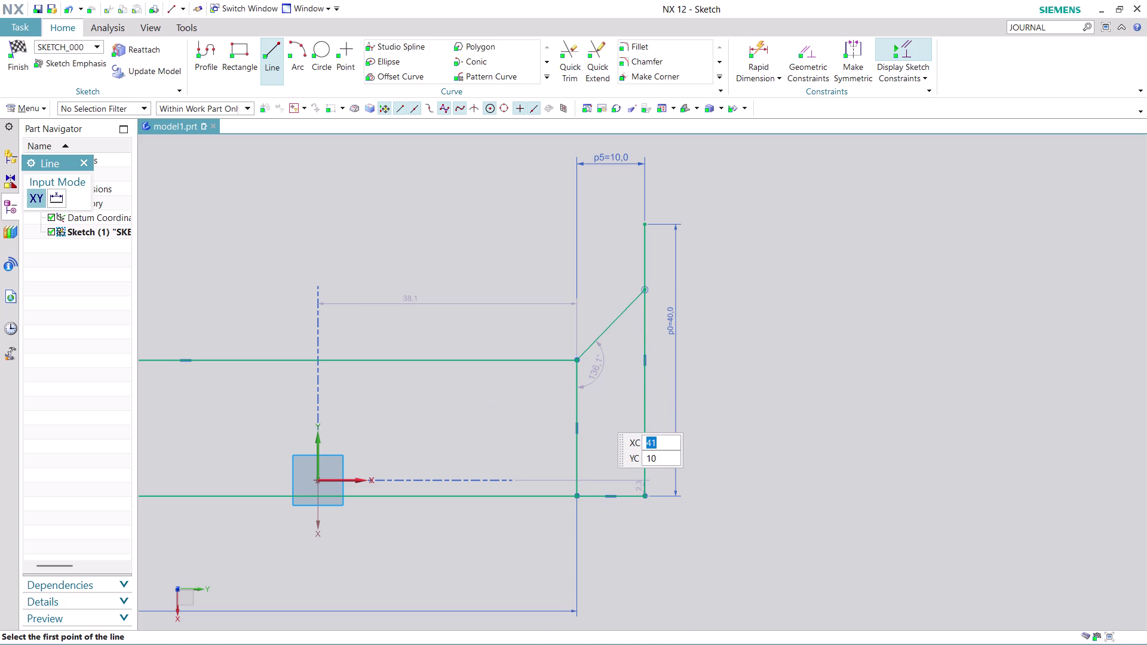
key(Escape)
double_click(595, 372)
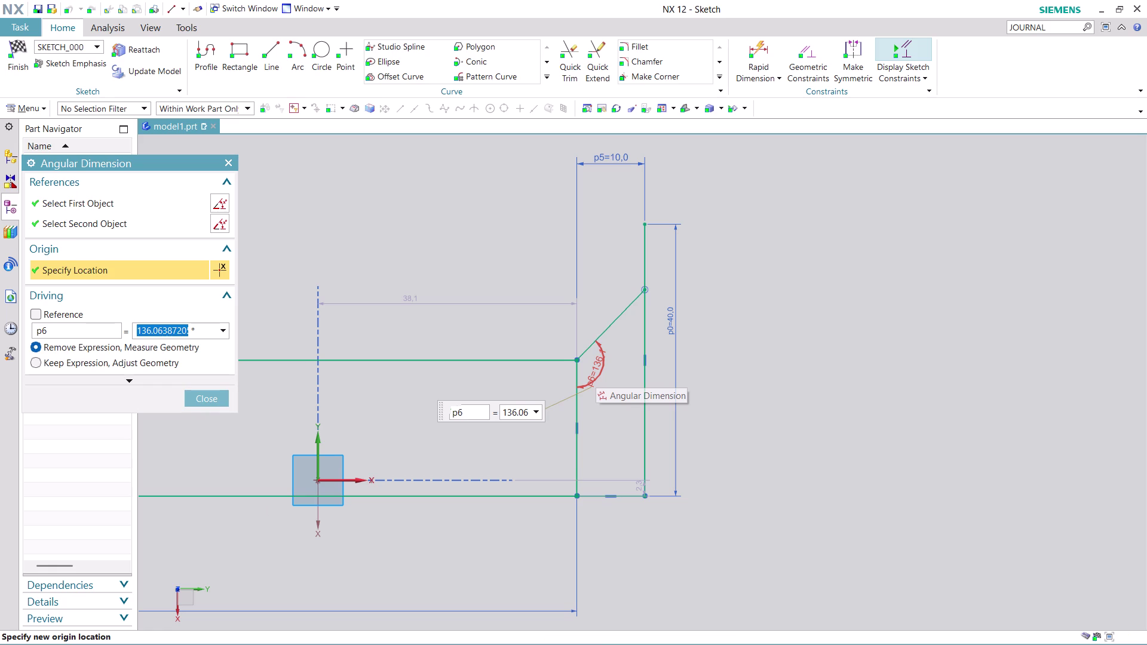
Set the slanted line's angle to -45° after undoing the flipped 45° result.
text(45)
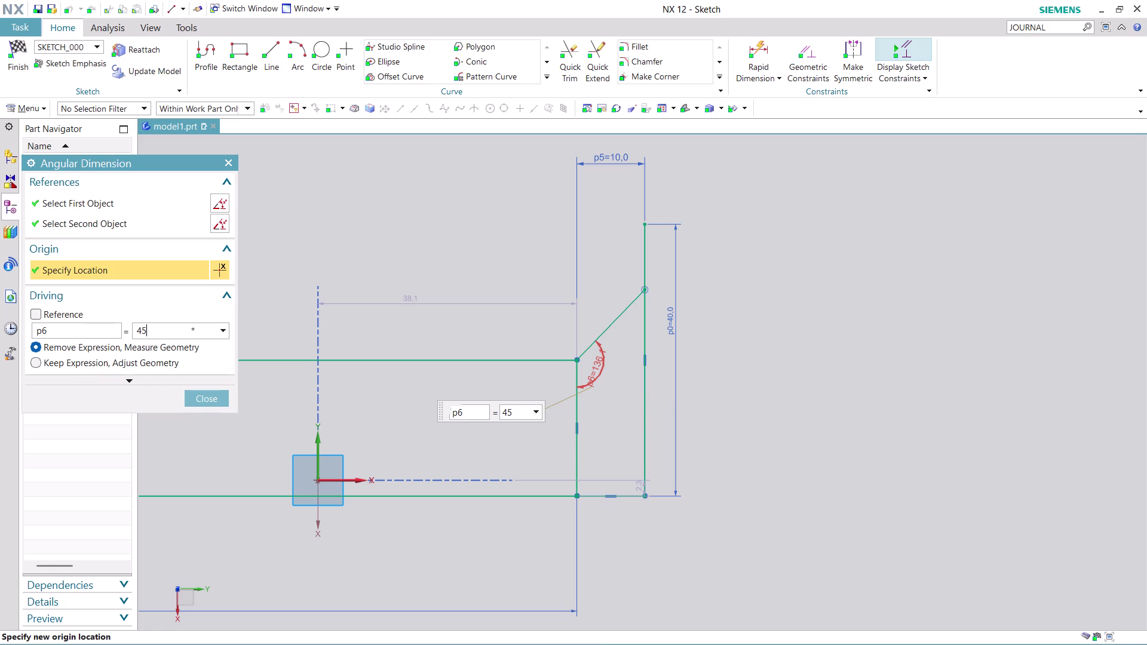
key(Return)
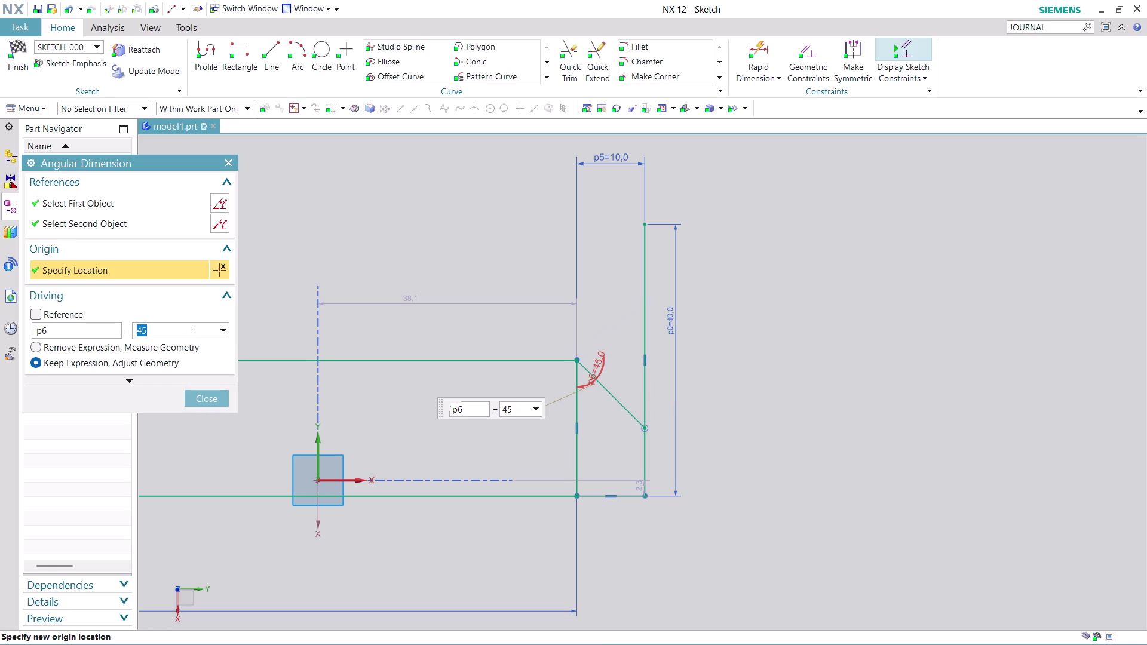
key(ctrl+z)
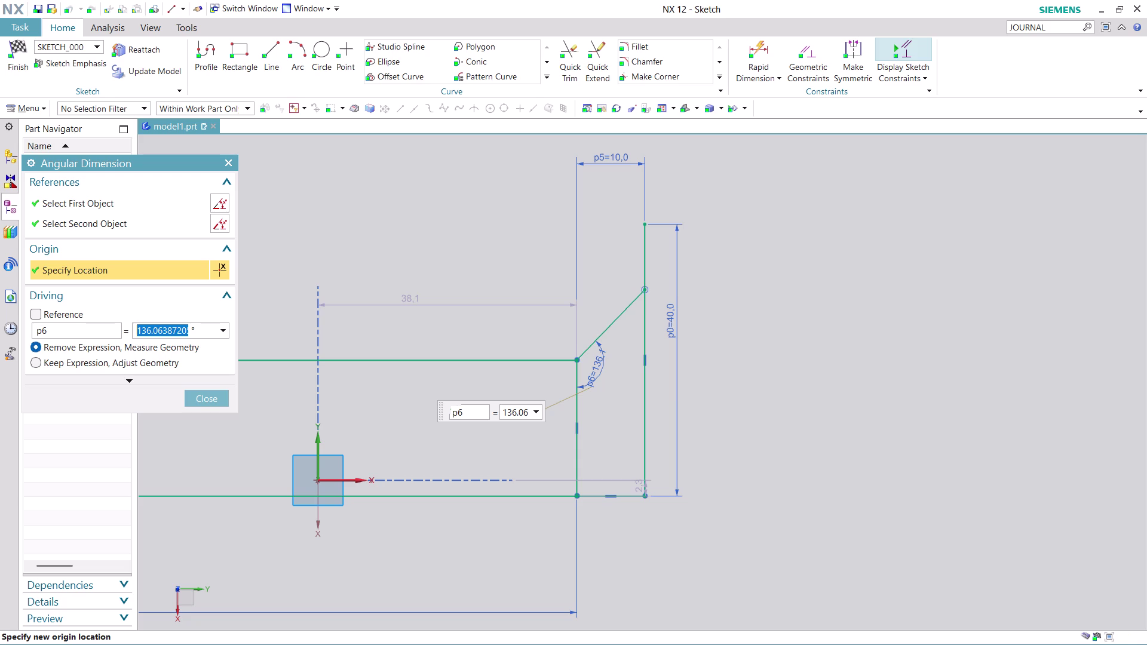
key(minus)
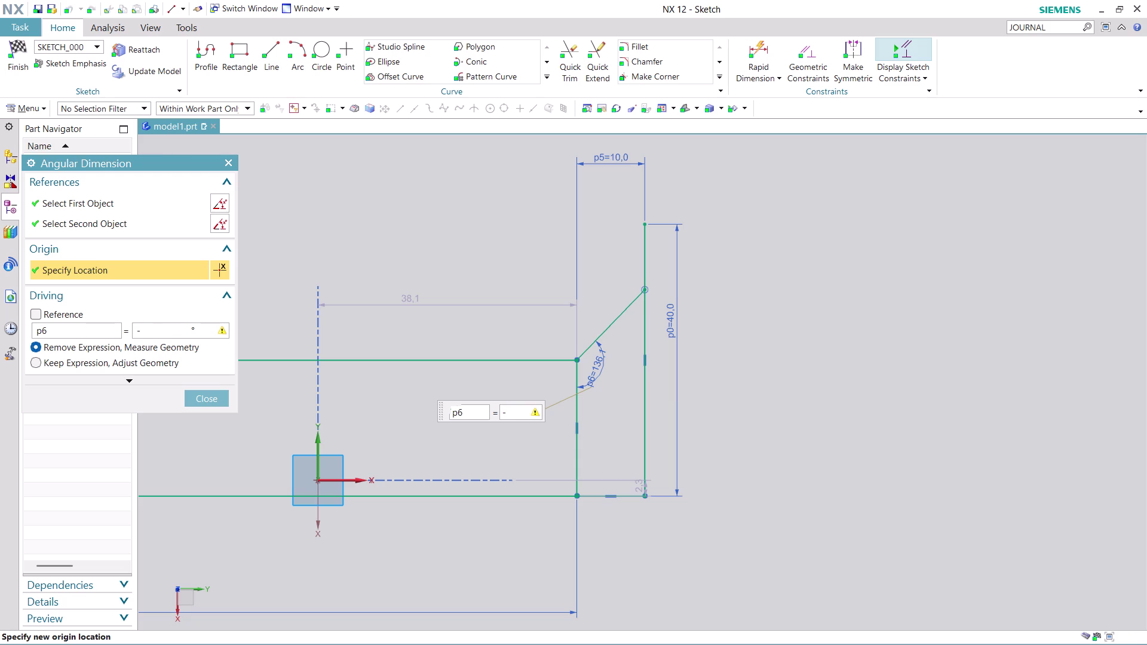
text(45)
key(Return)
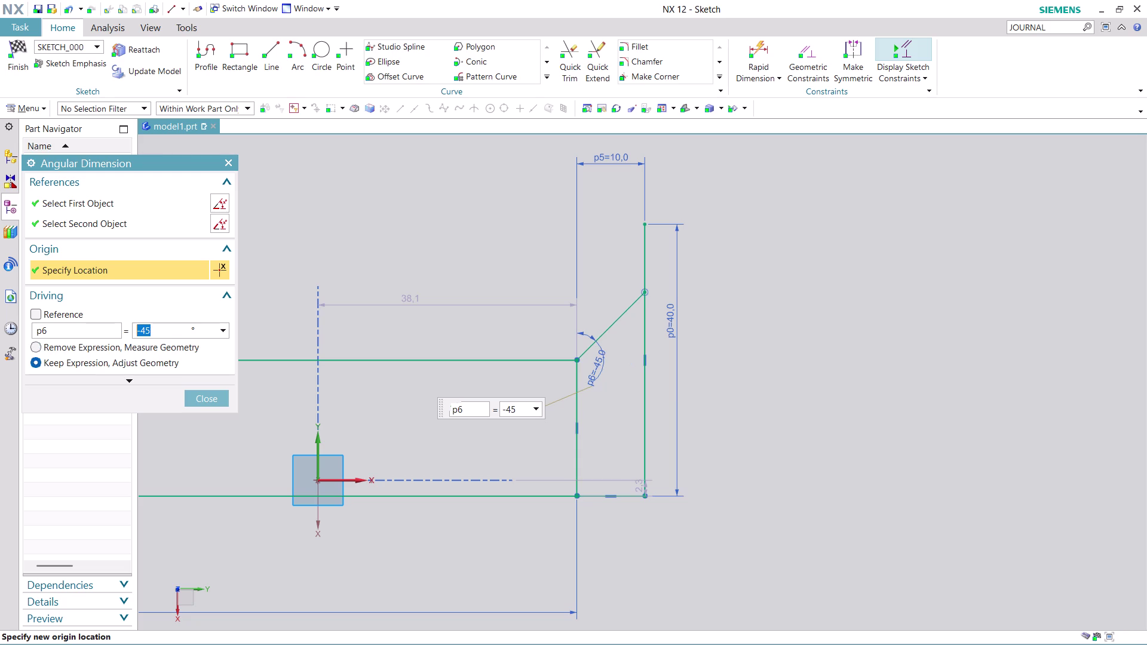
click(194, 394)
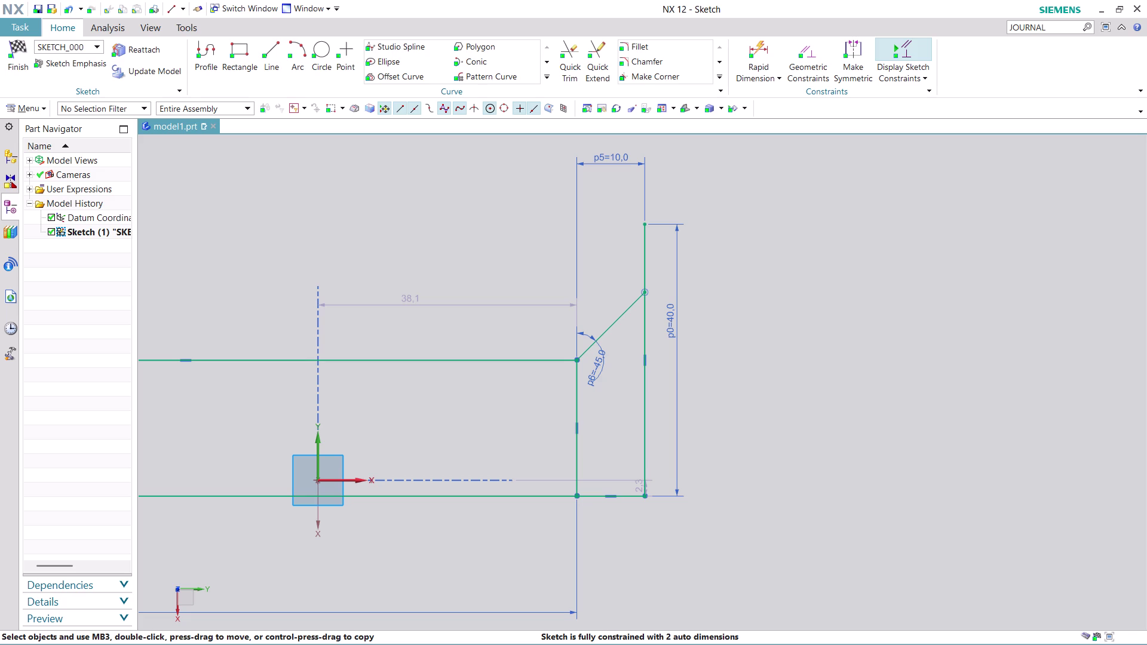
click(207, 58)
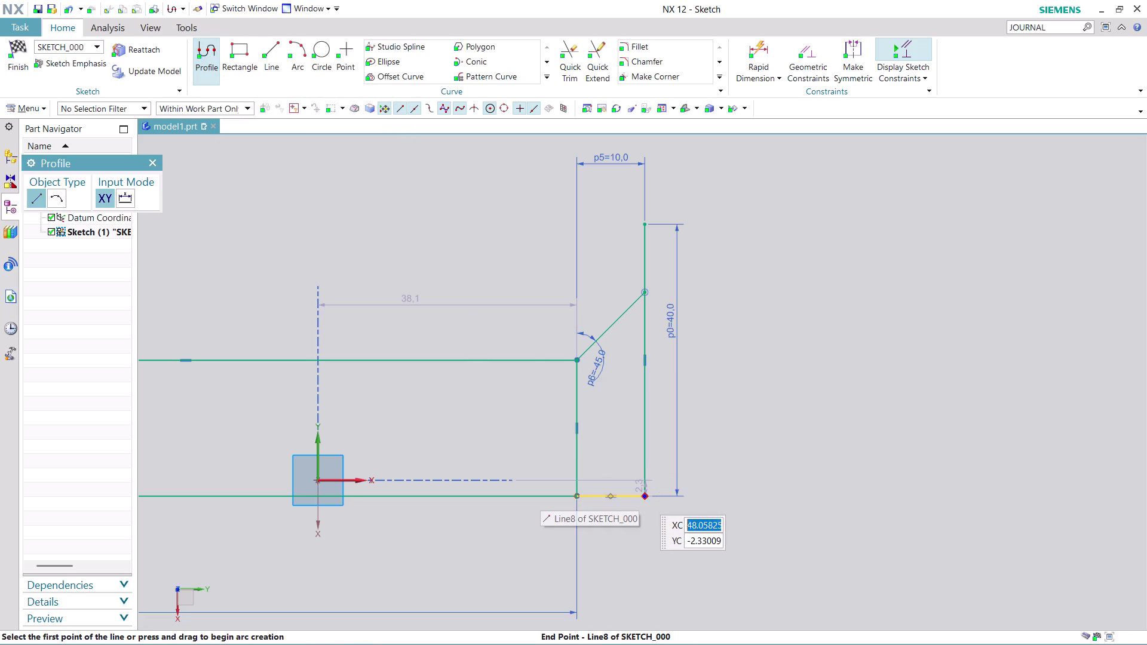
Draw a 9-long base segment, a tall vertical flange edge, and a diagonal chamfer line.
click(646, 495)
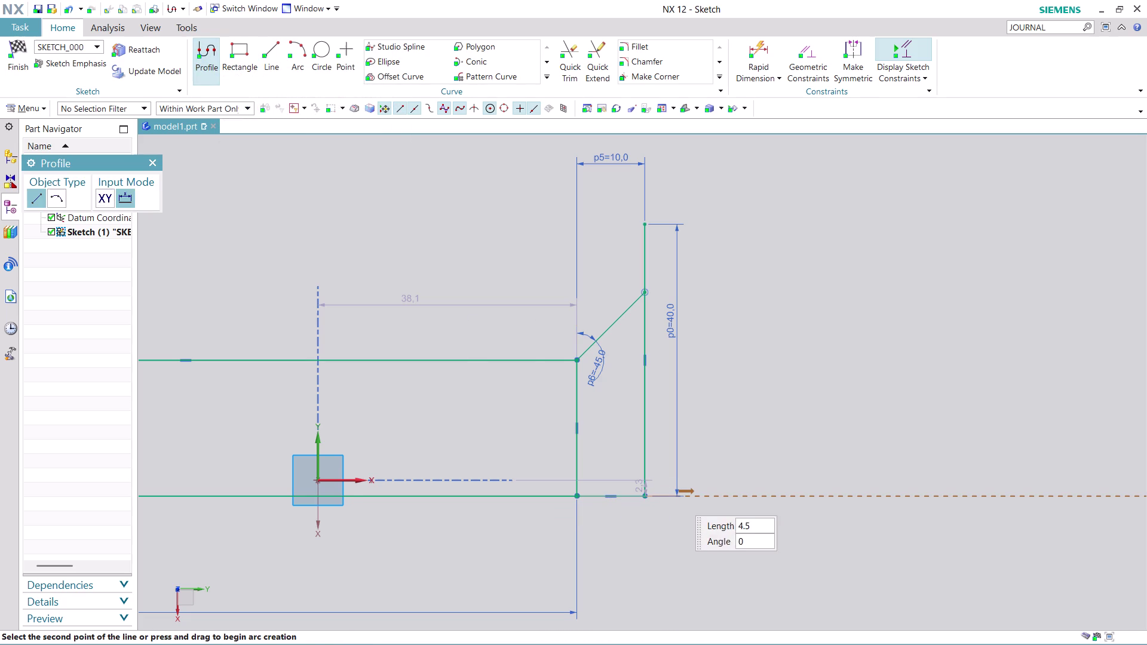
click(707, 499)
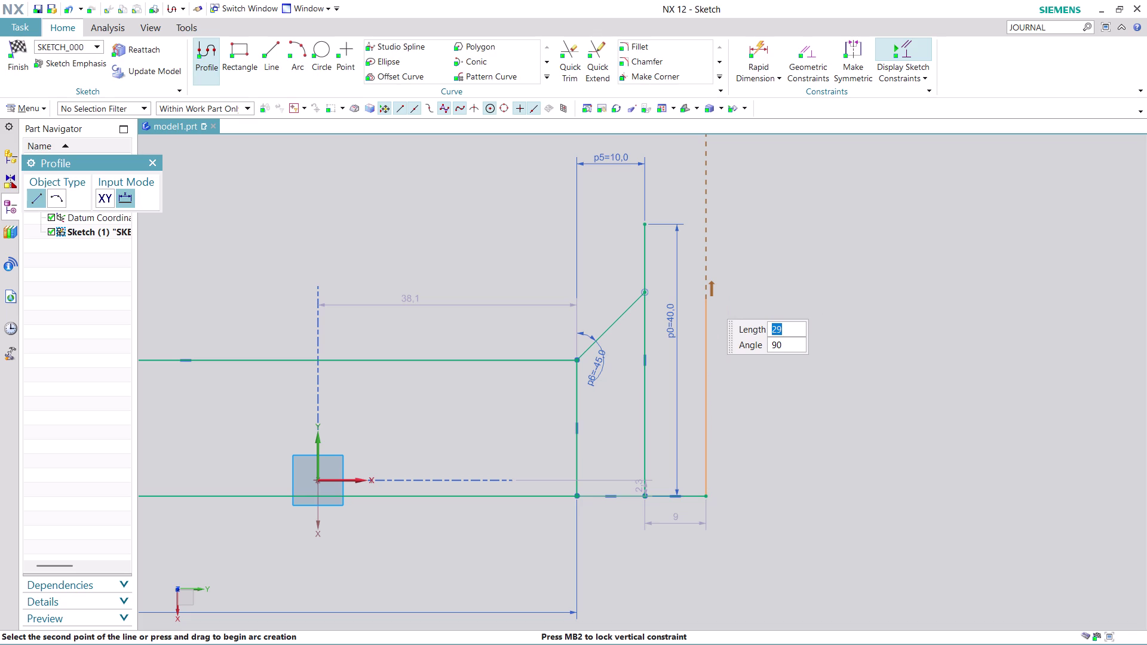
click(712, 193)
key(Escape)
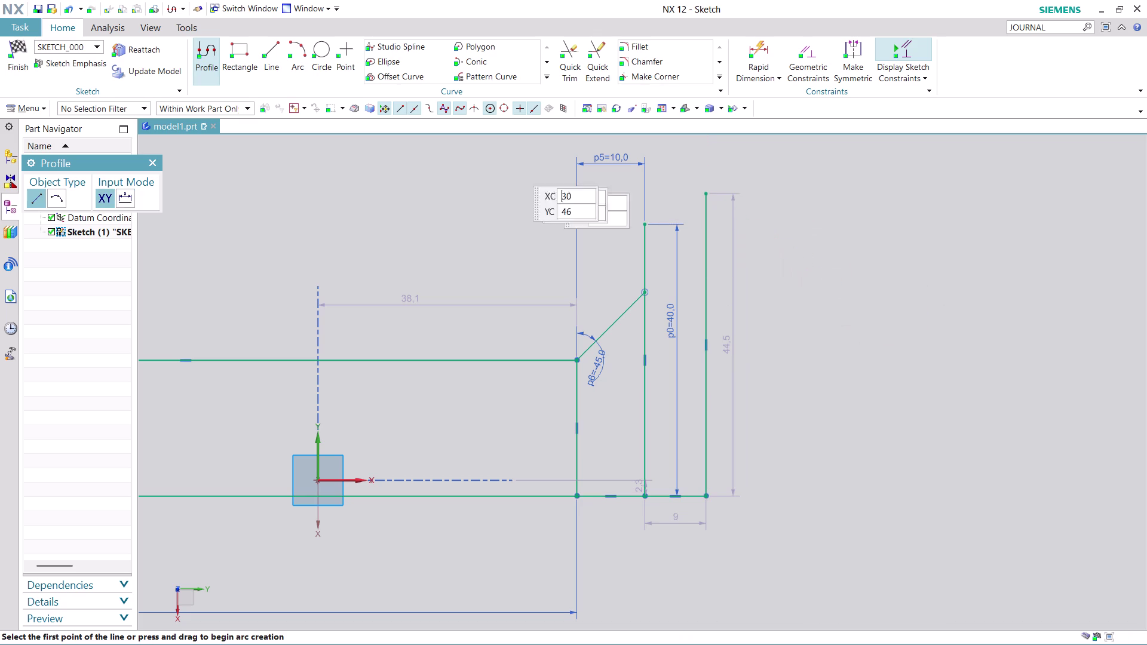
click(267, 53)
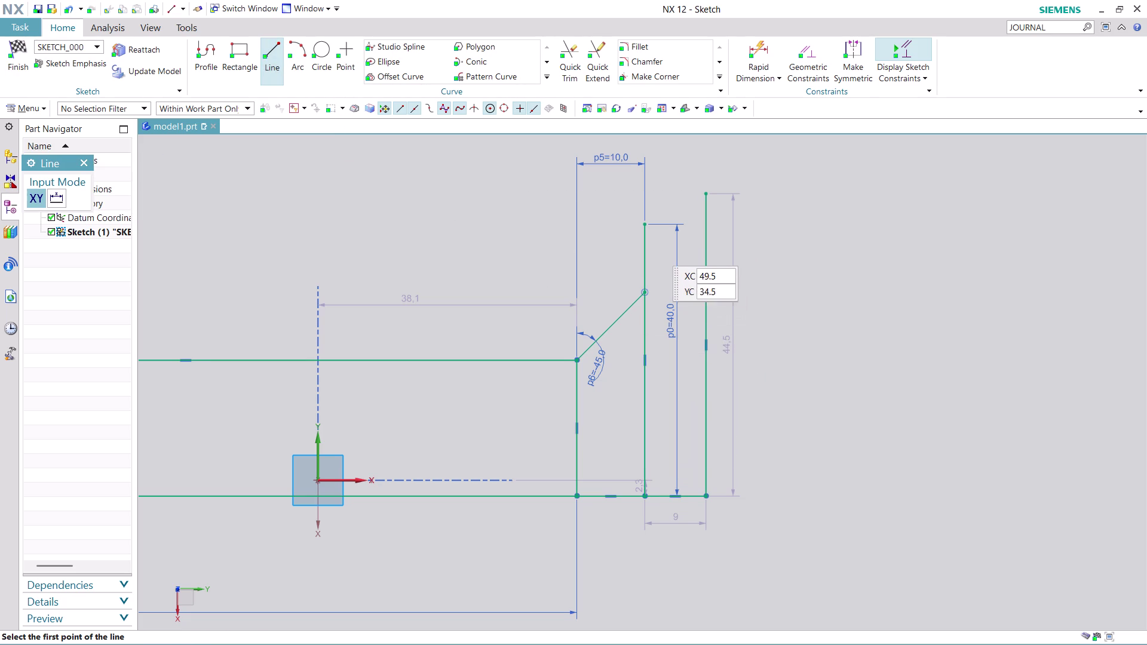
click(644, 222)
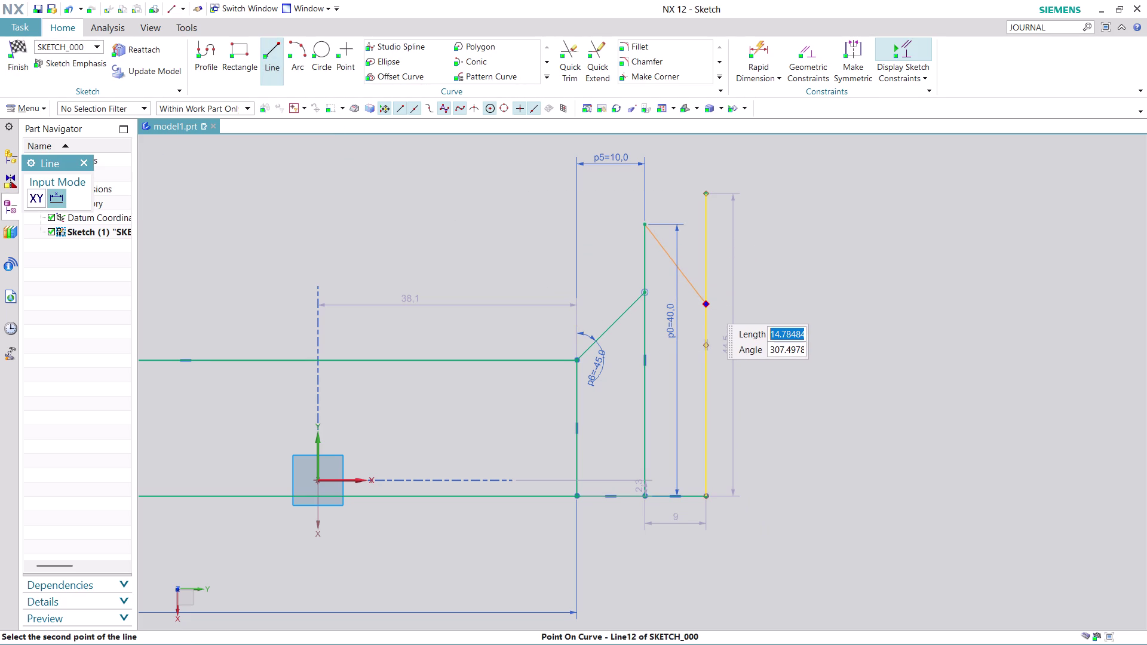
click(707, 304)
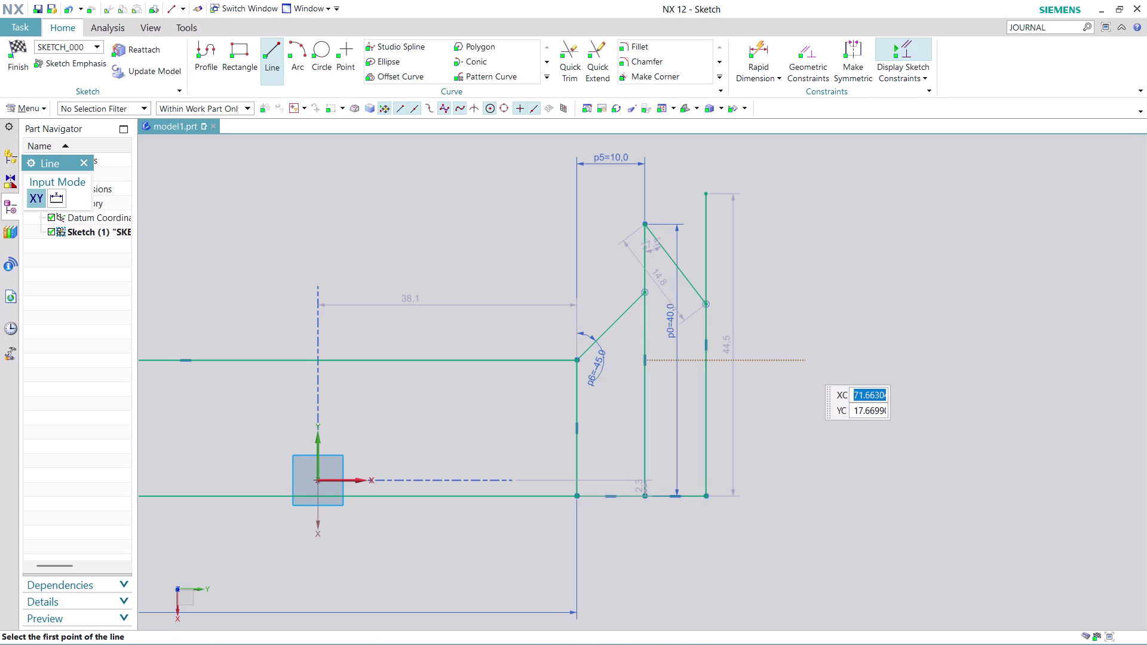
Set the chamfer diagonal's angle dimension to 45°, keeping the expression and adjusting geometry.
key(Escape)
double_click(653, 251)
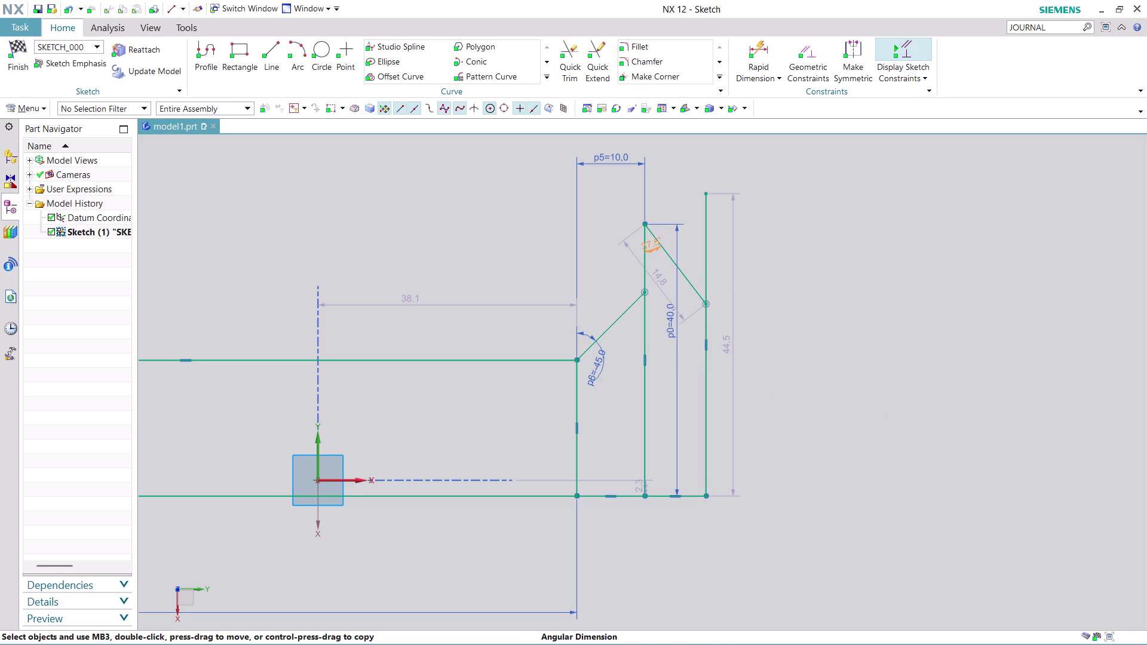
text(45)
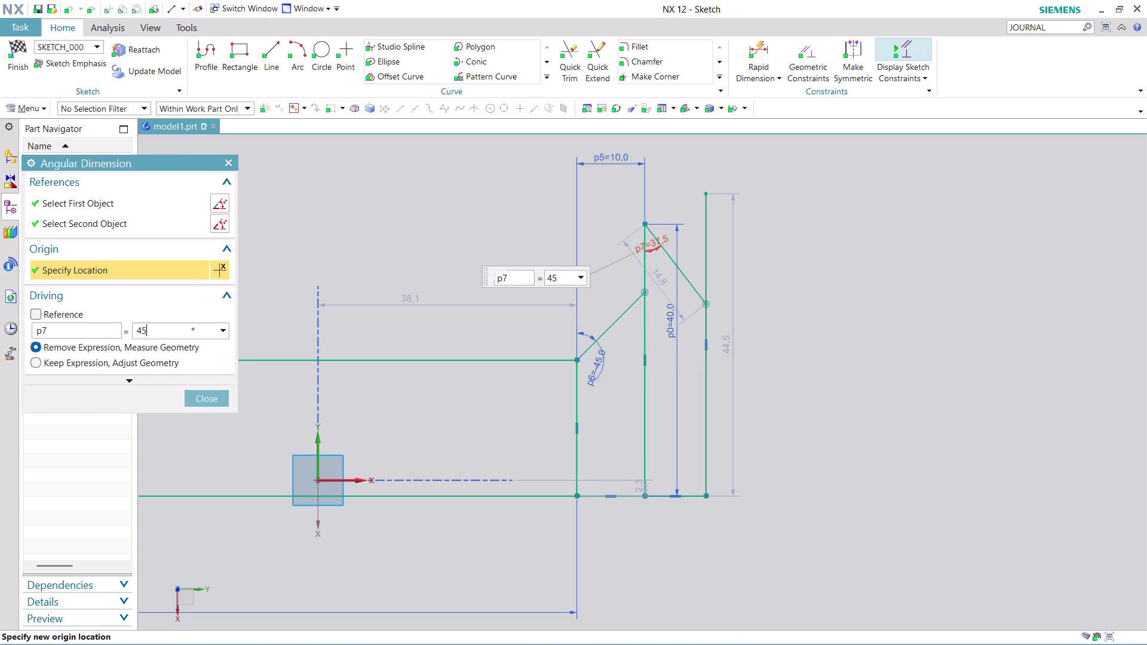
key(Return)
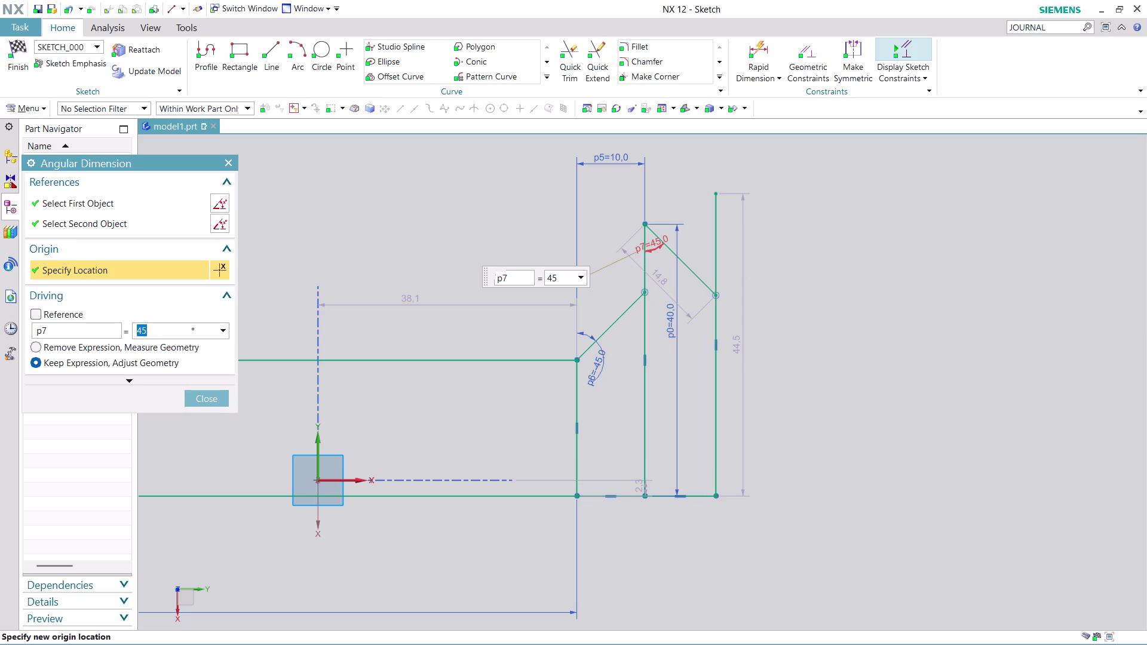
click(193, 399)
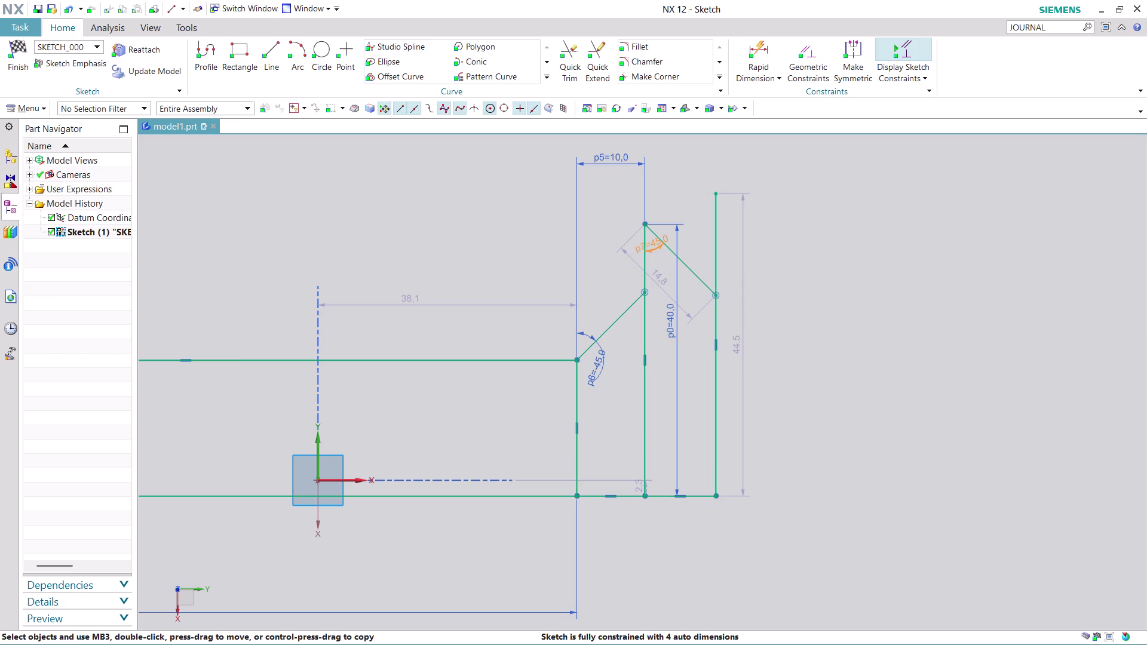
click(576, 47)
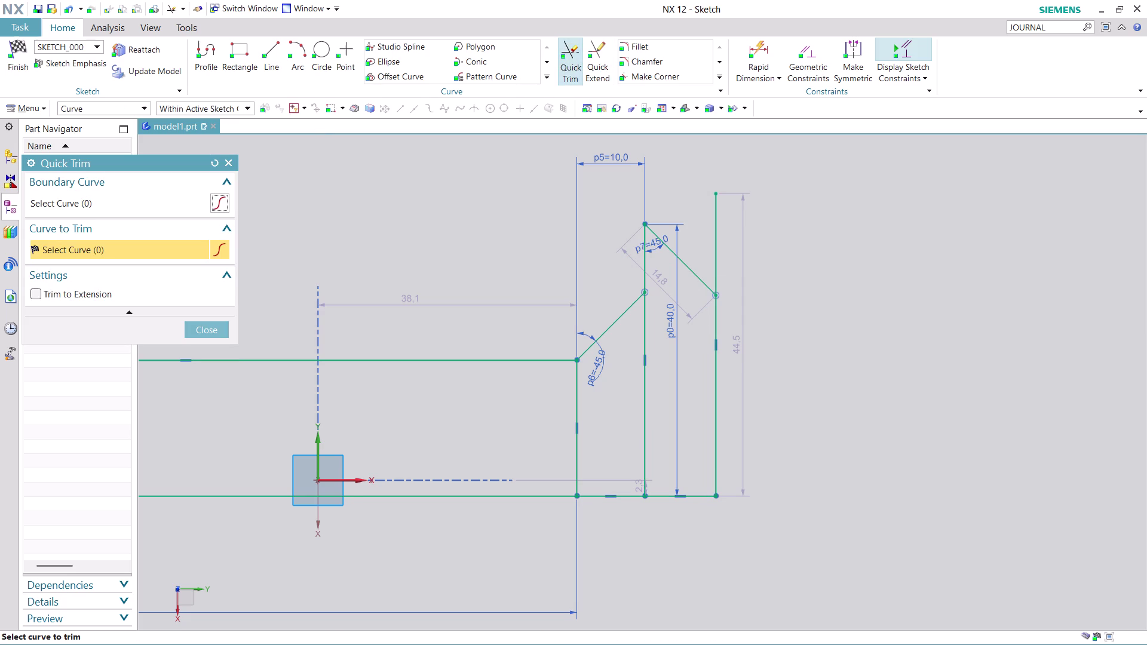
Trim the outer flange line's excess above the chamfer and check the whole profile.
click(716, 237)
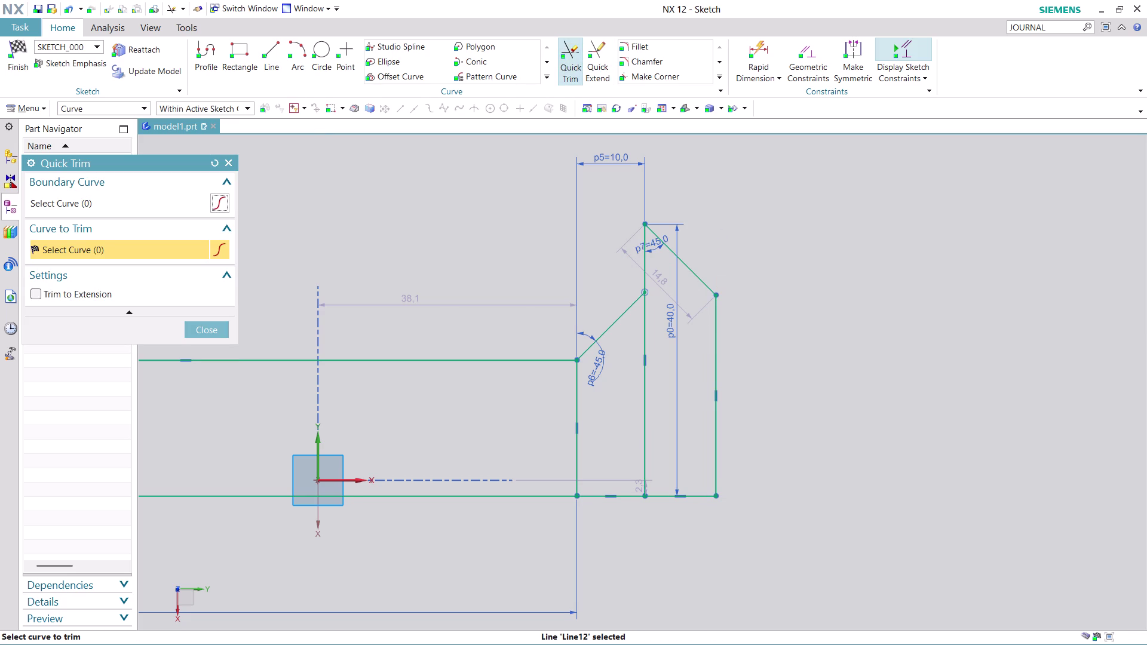
scroll(down, 3)
scroll(down, 3)
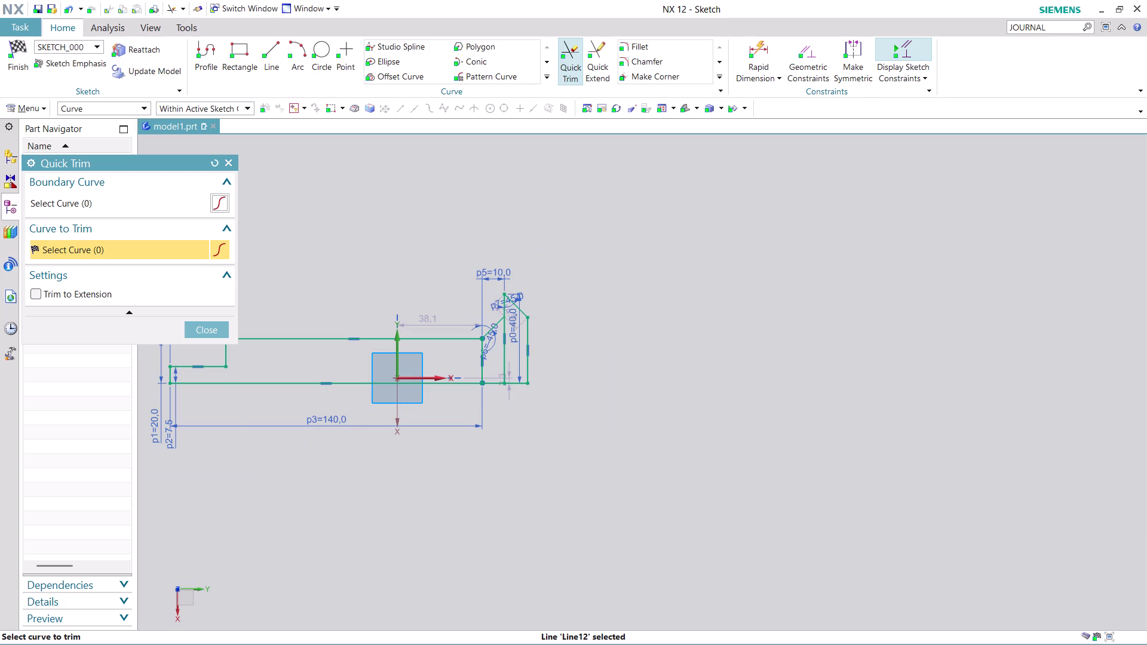
middle_drag(731, 406, 909, 405)
scroll(up, 3)
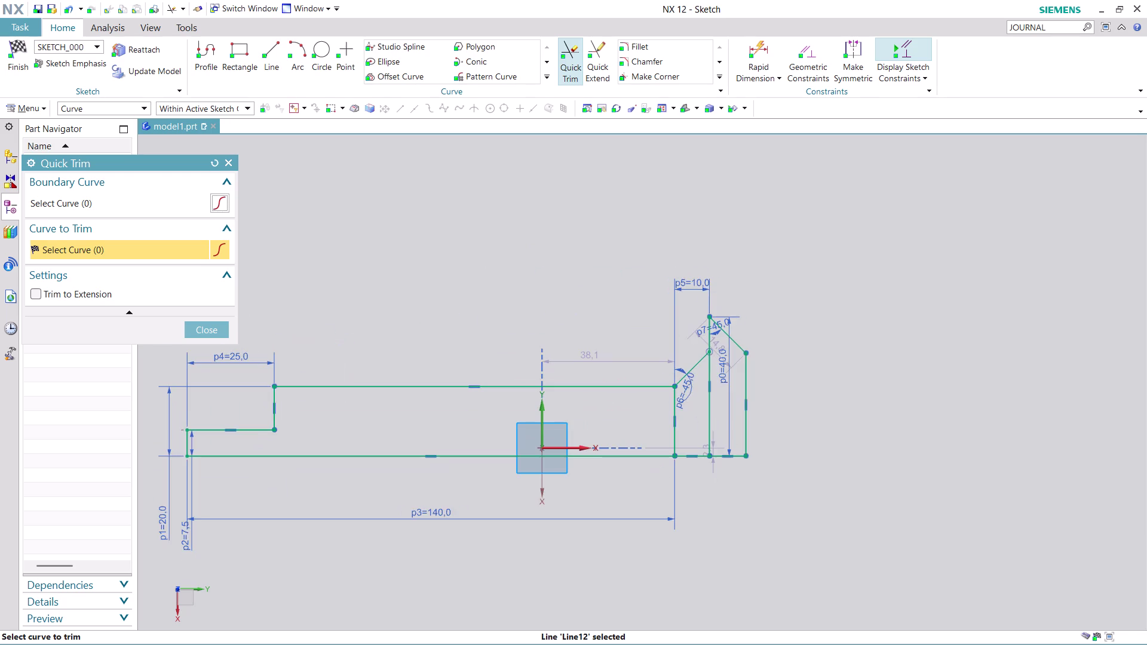
scroll(up, 3)
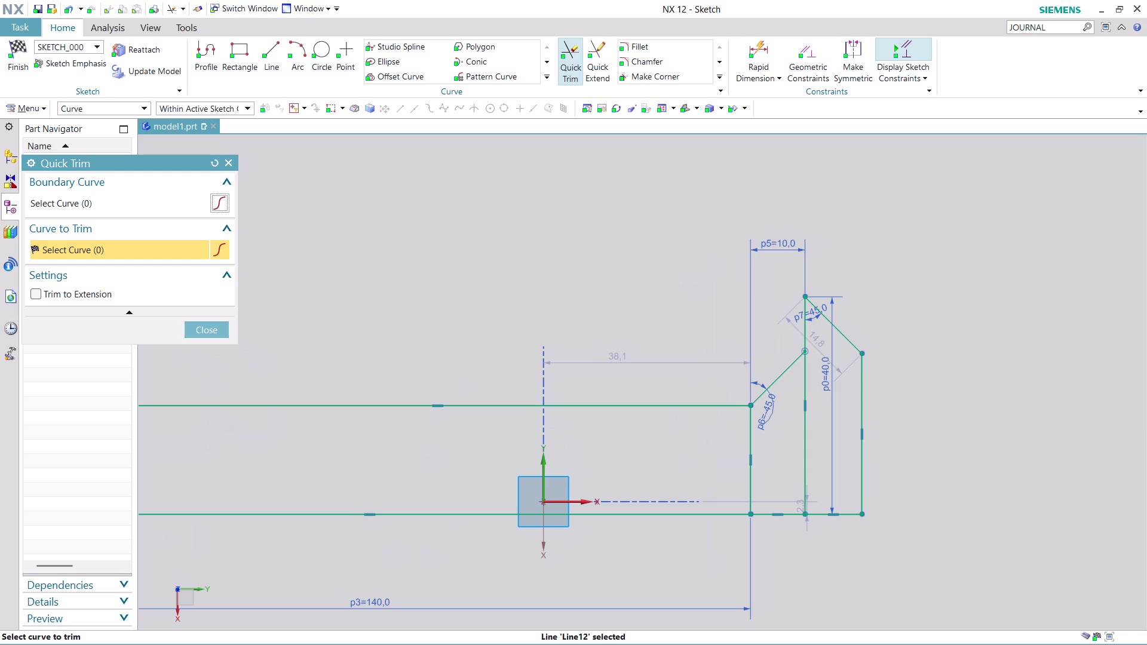
click(220, 330)
click(767, 44)
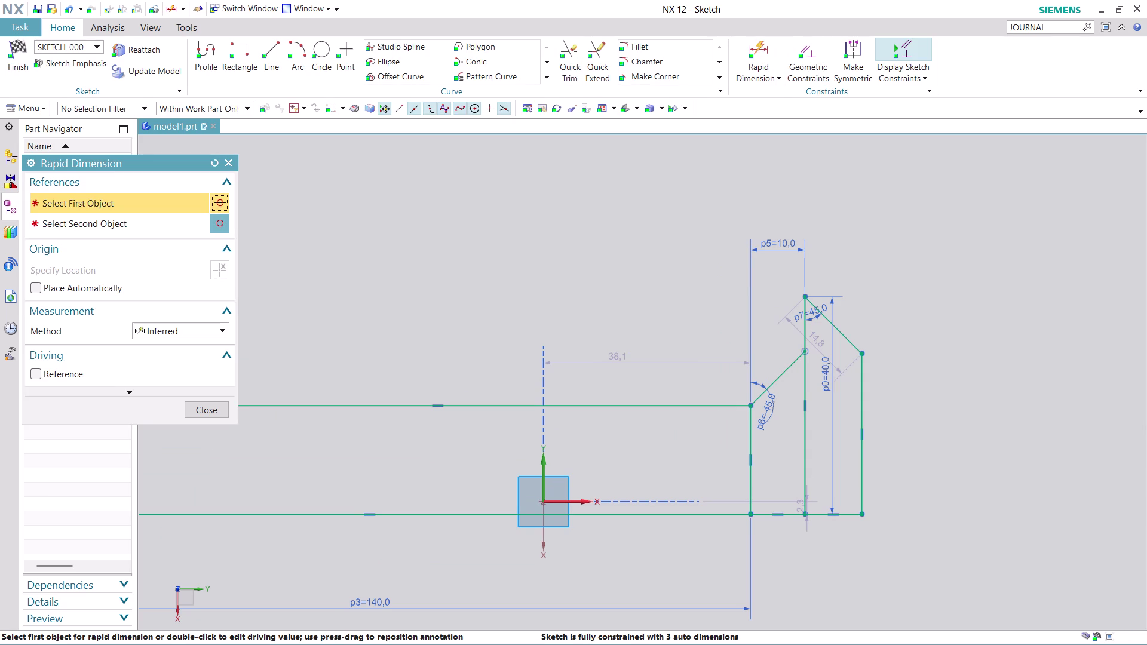
Add a 10 mm horizontal dimension from the chamfer's top corner to the outer flange edge.
click(802, 386)
click(862, 398)
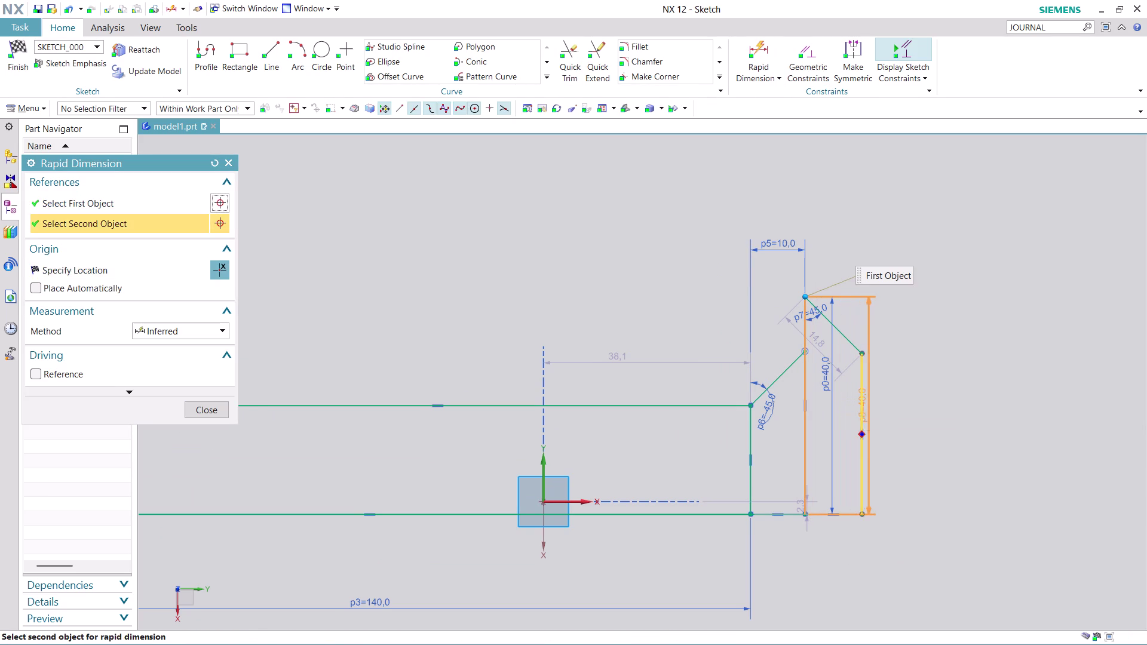
click(840, 564)
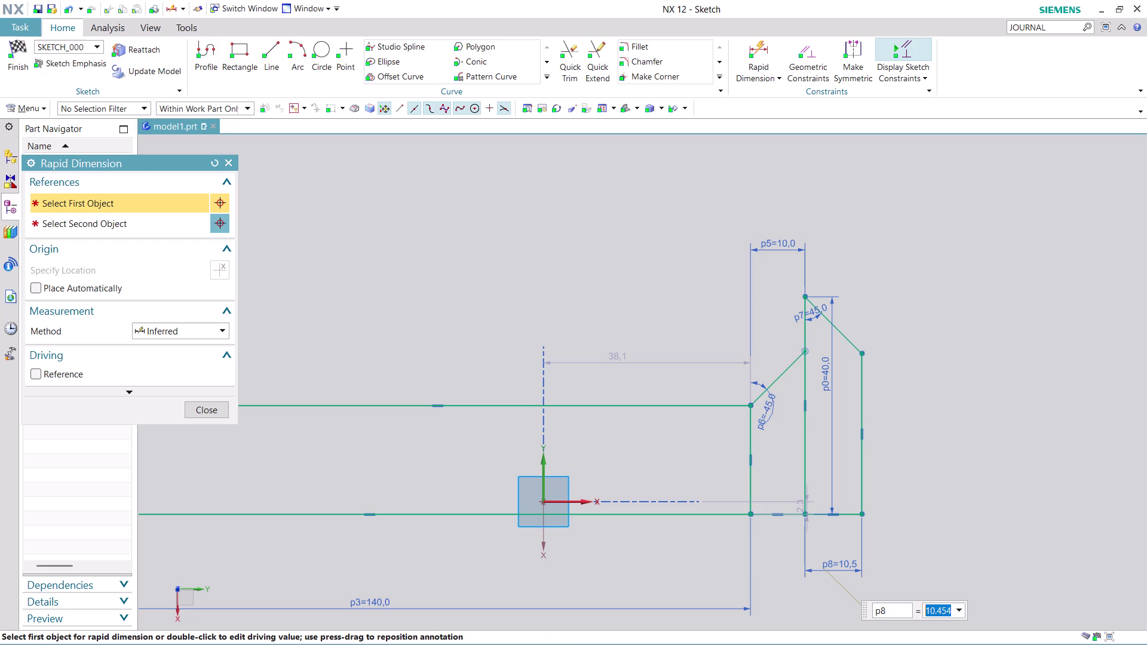
text(10)
key(Return)
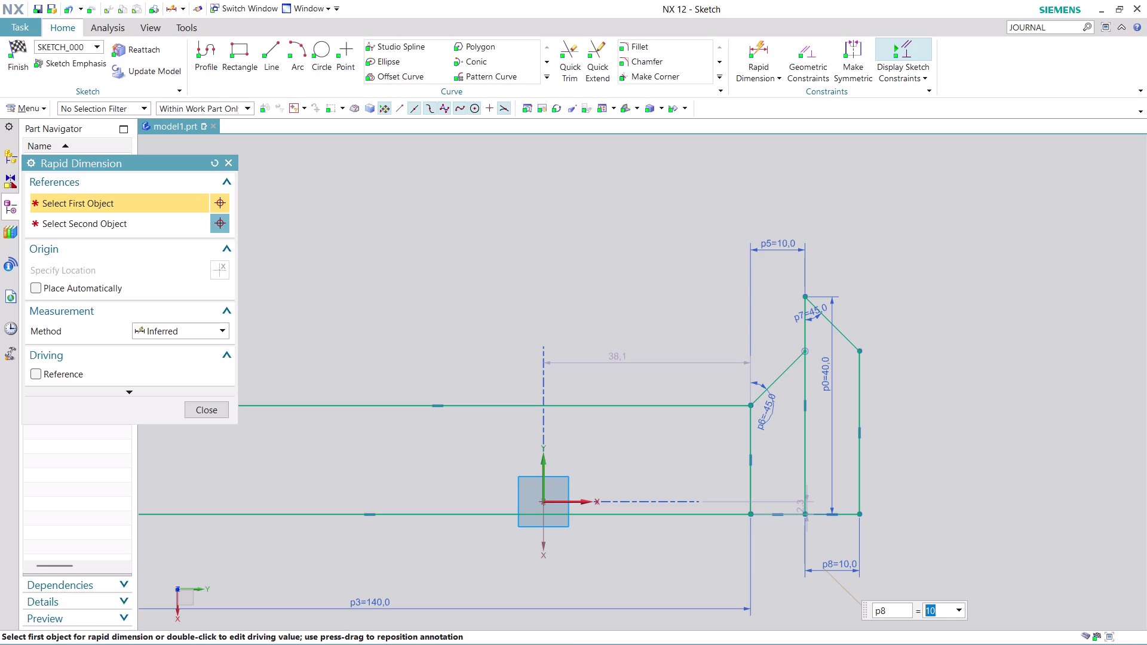
click(194, 411)
scroll(down, 3)
scroll(up, 3)
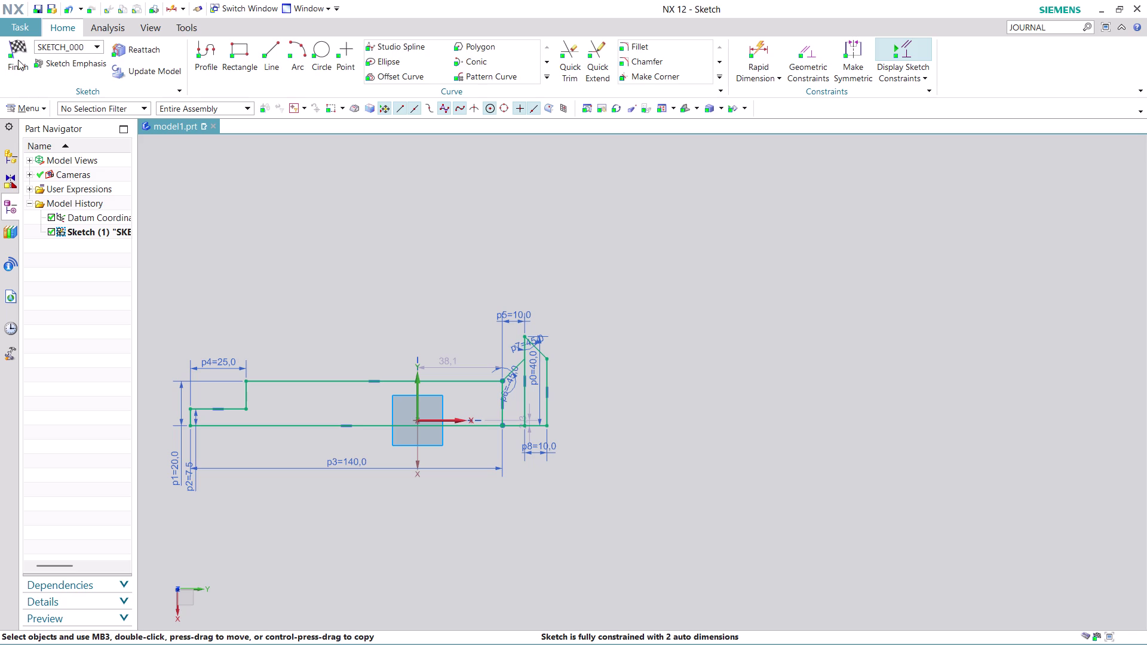
Try selecting the long bottom axis line, then cancel the selection and zoom in.
click(301, 428)
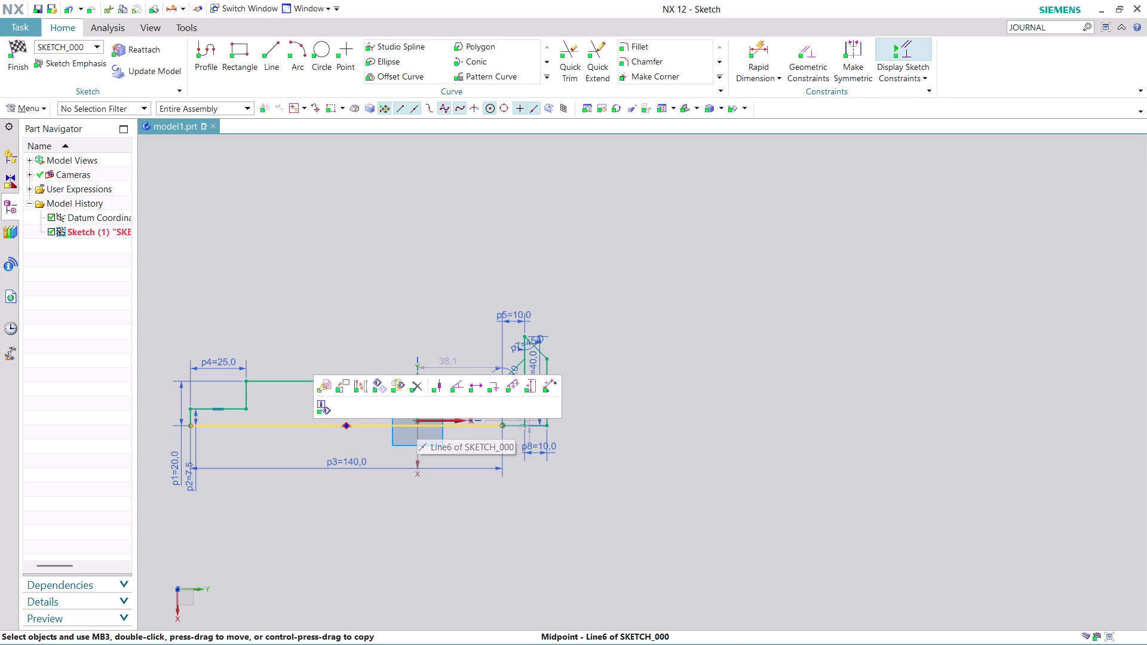
click(365, 230)
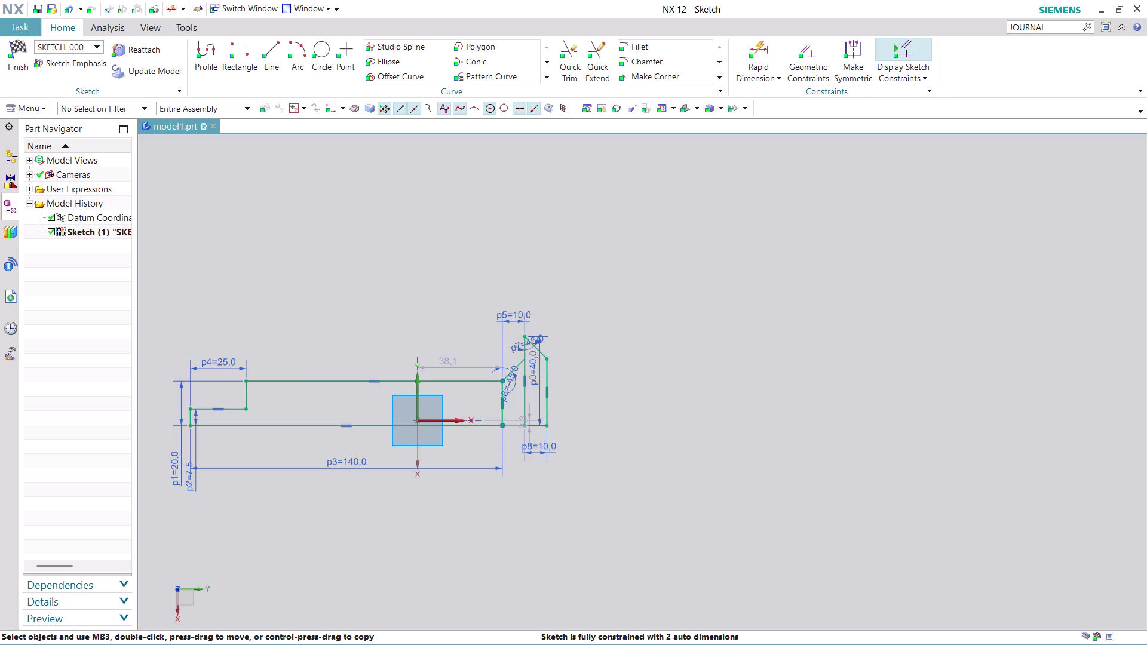
click(239, 426)
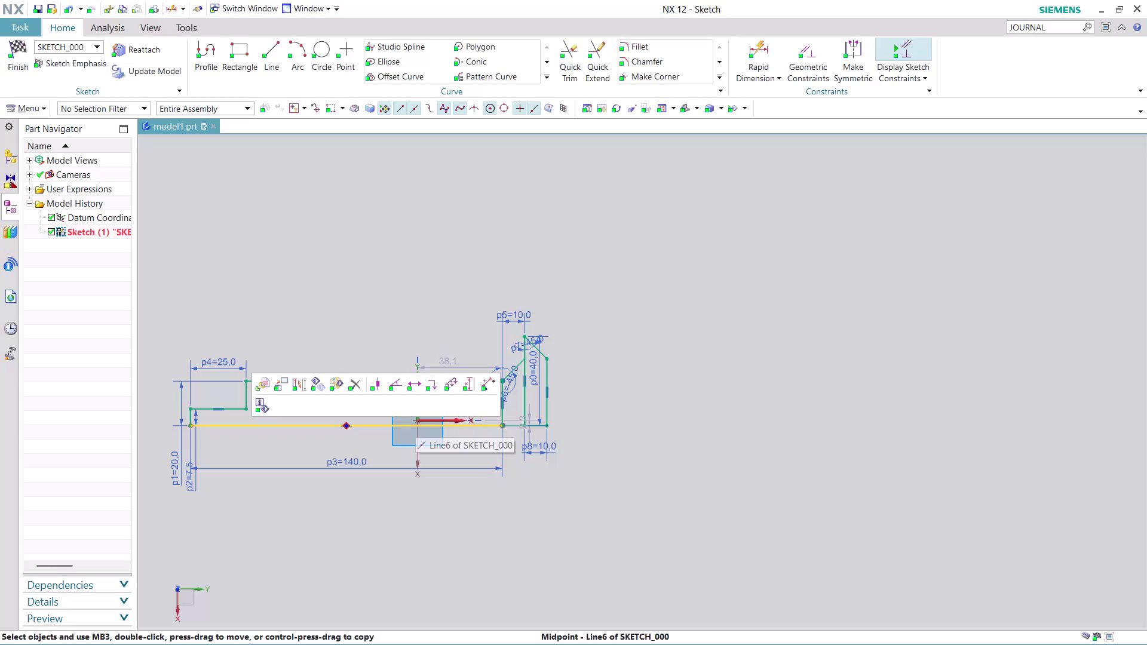
click(418, 420)
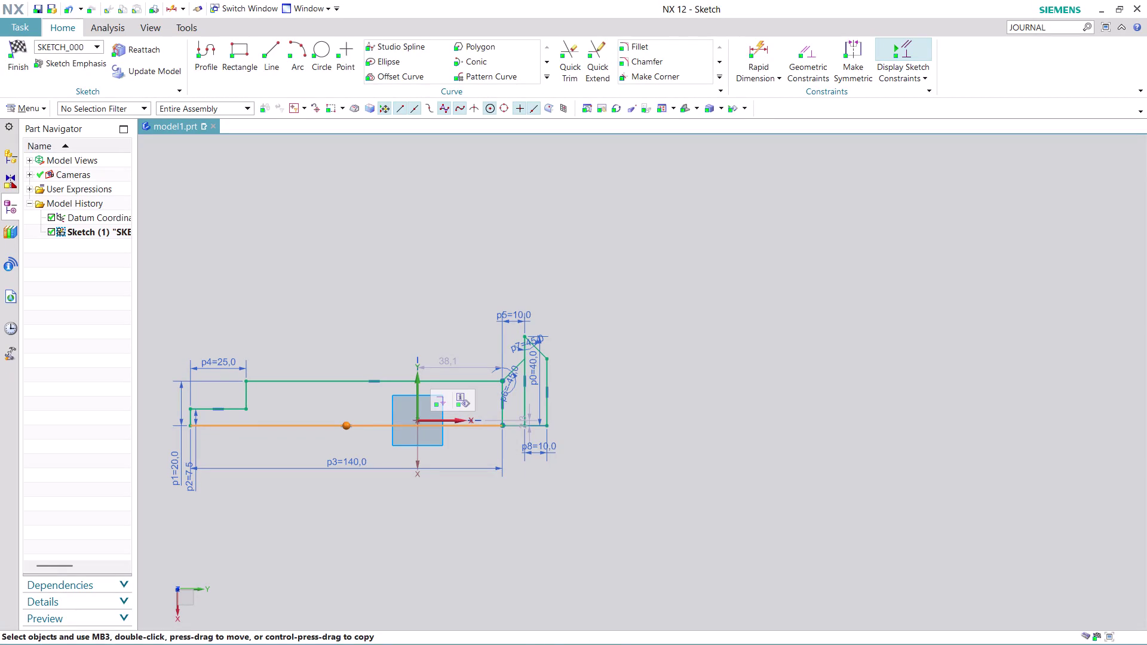
key(Escape)
scroll(up, 3)
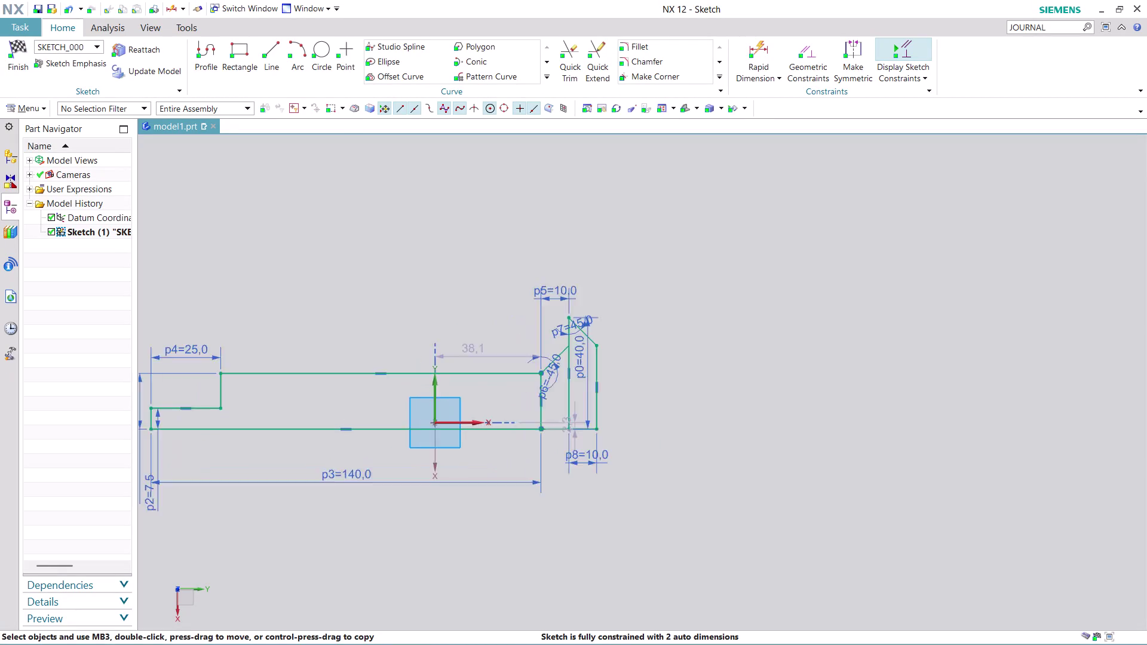
scroll(up, 3)
scroll(up, 3)
scroll(up, 3)
Put the sketch origin on the bottom axis line with Point on Curve, then finish the sketch.
click(196, 433)
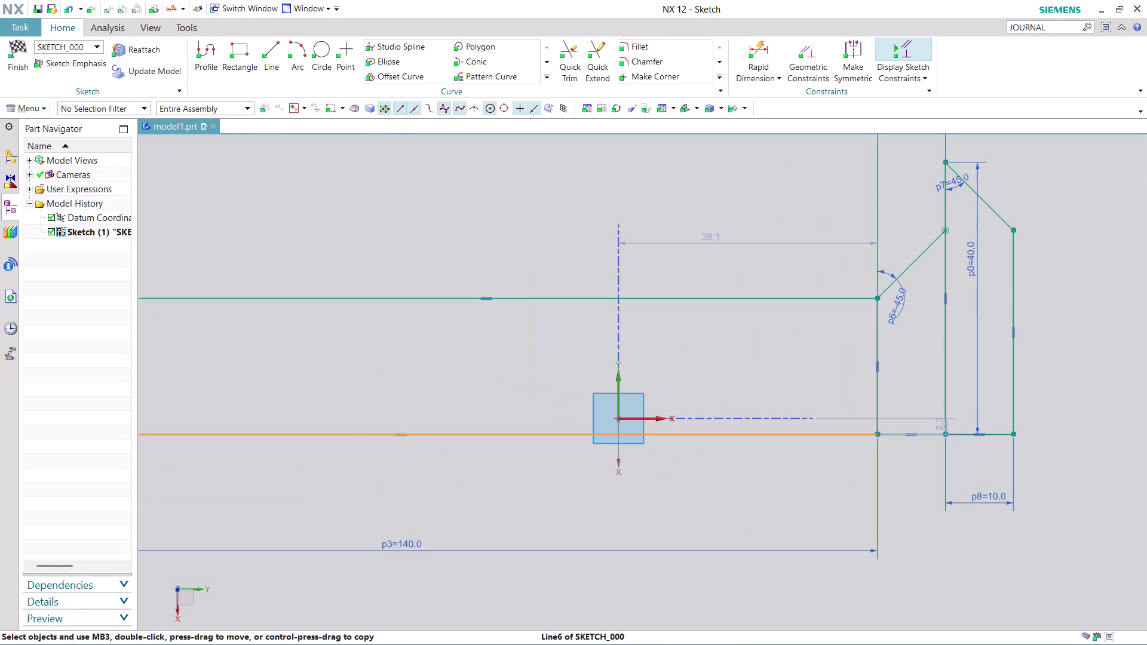
click(620, 418)
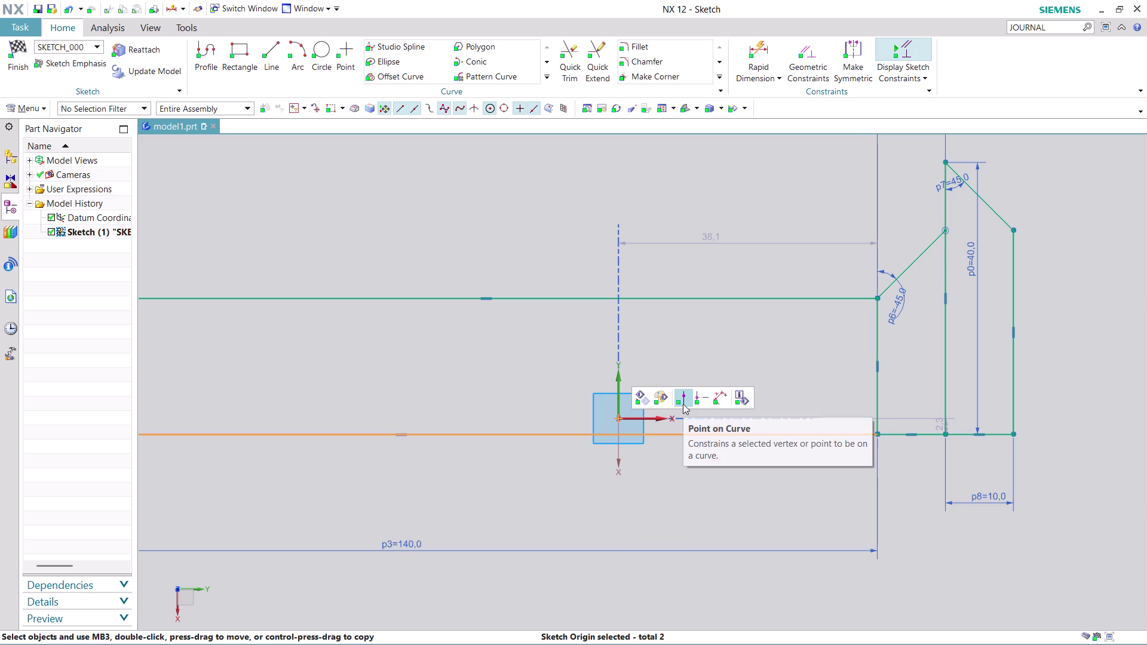
click(682, 404)
scroll(down, 3)
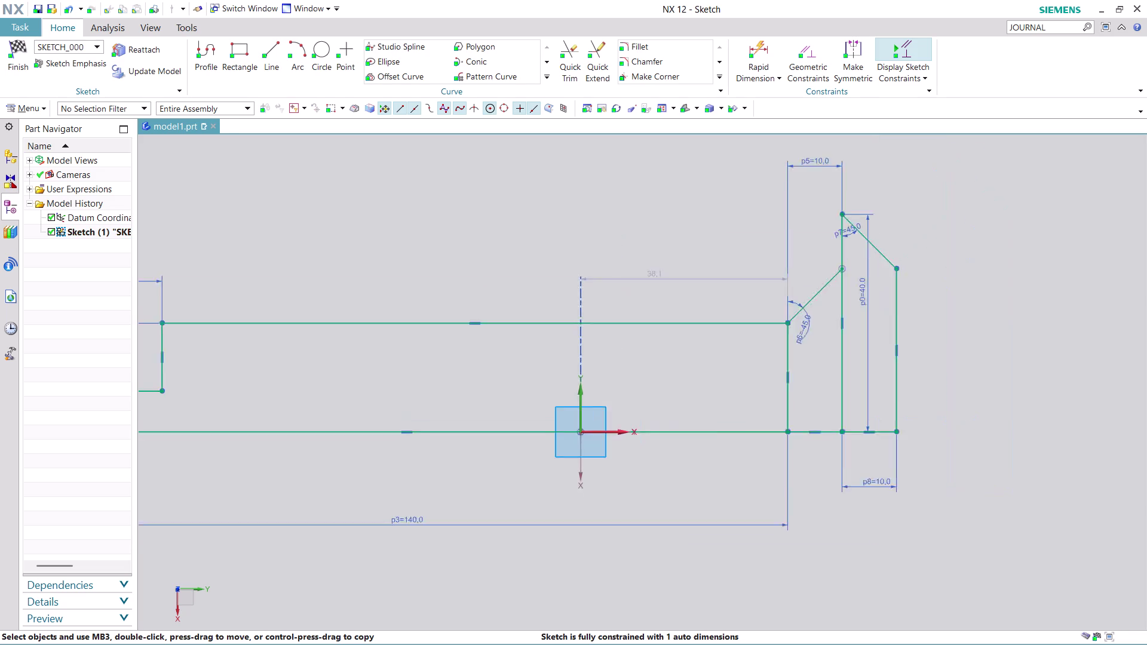
scroll(down, 3)
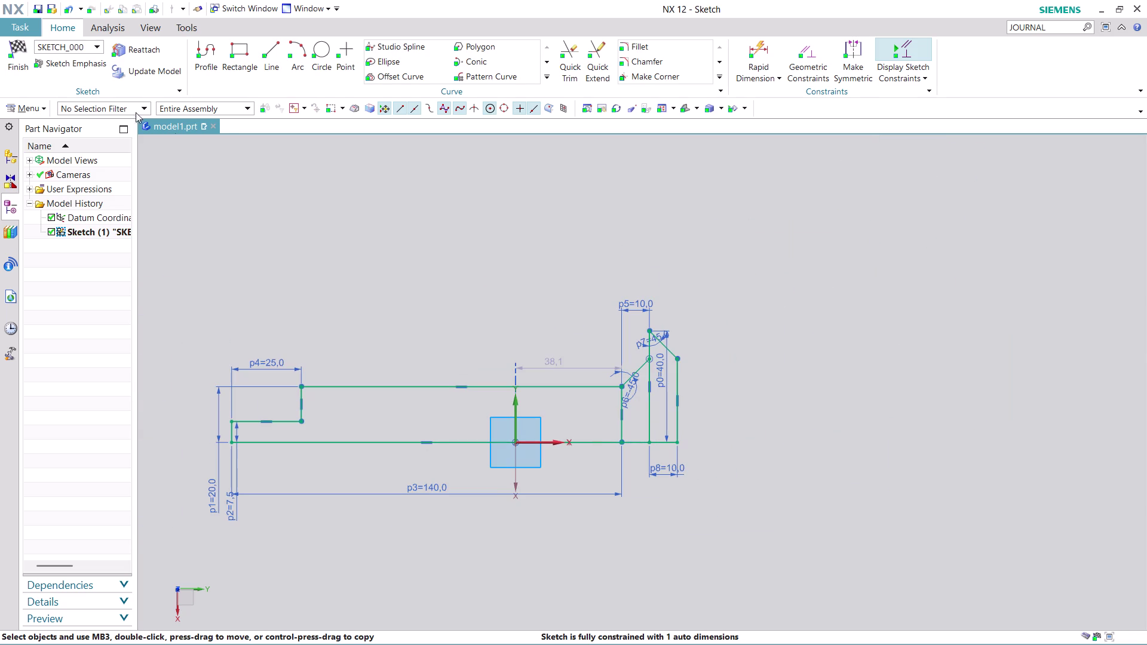
click(17, 54)
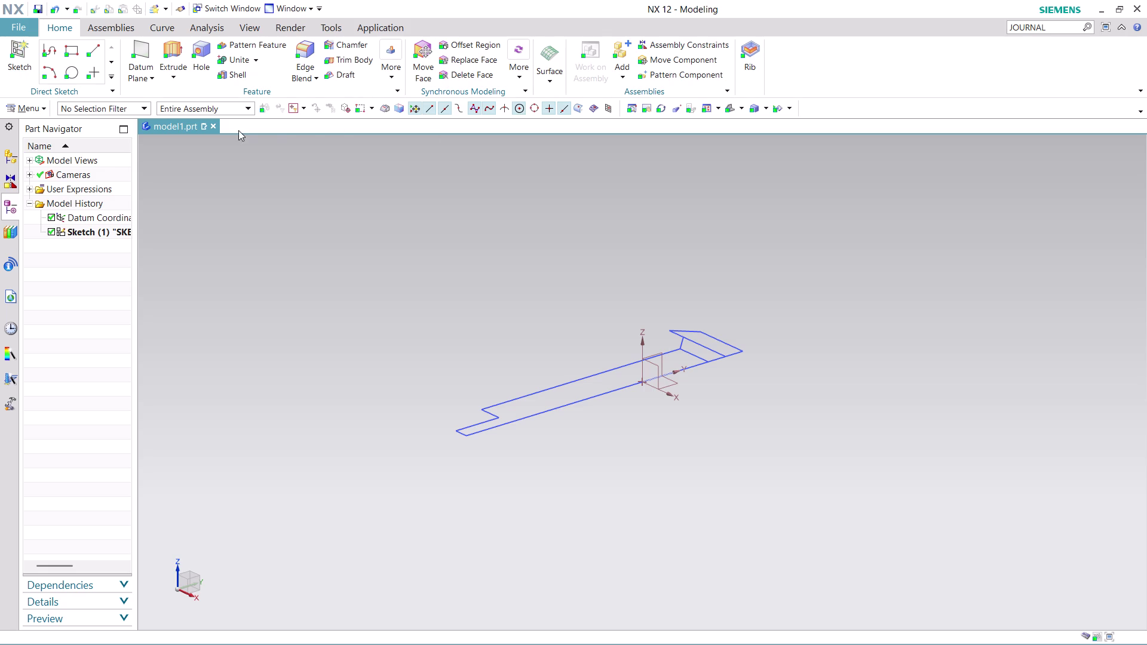
Start a Revolve with all 11 shaft profile curves selected as its section.
click(172, 75)
click(196, 113)
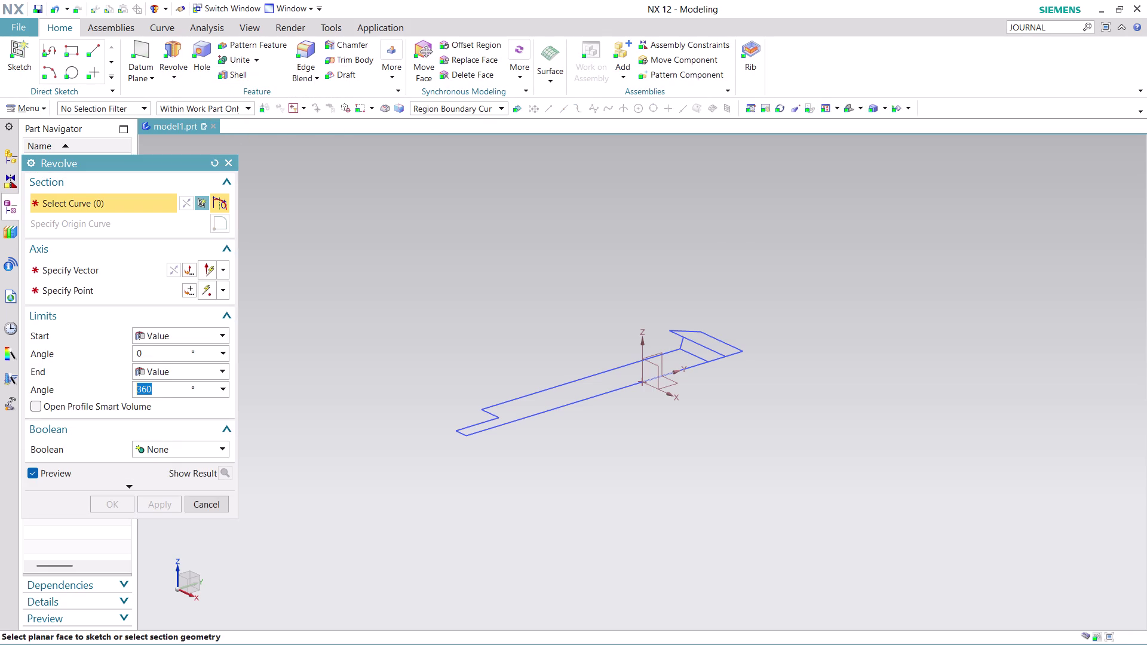
click(552, 402)
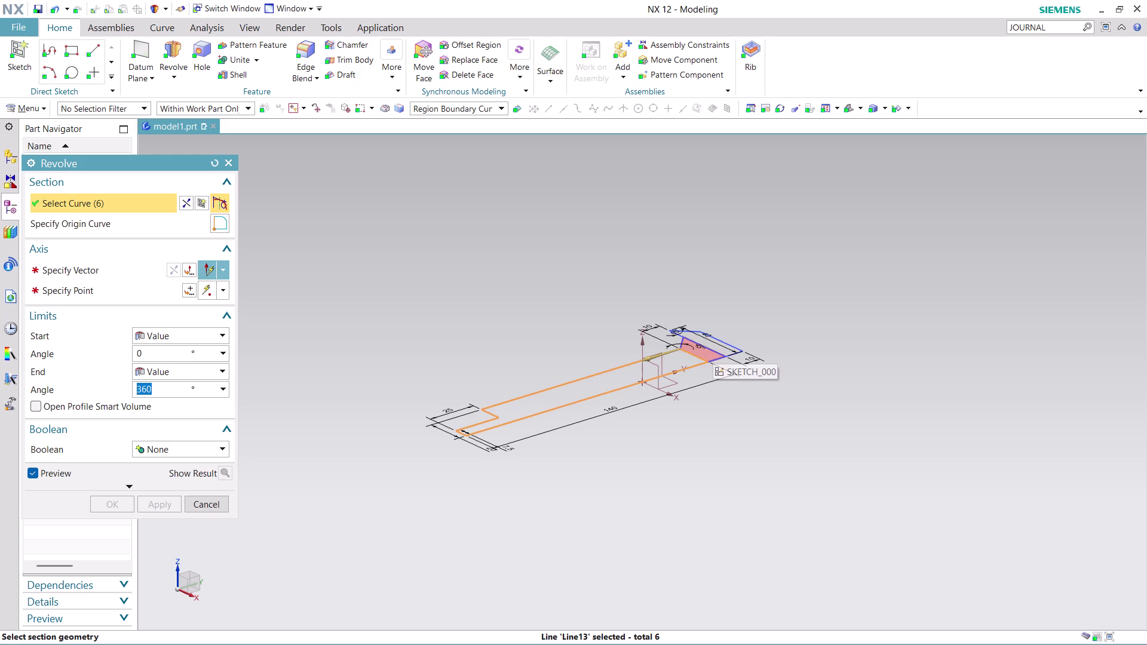
click(707, 353)
click(714, 346)
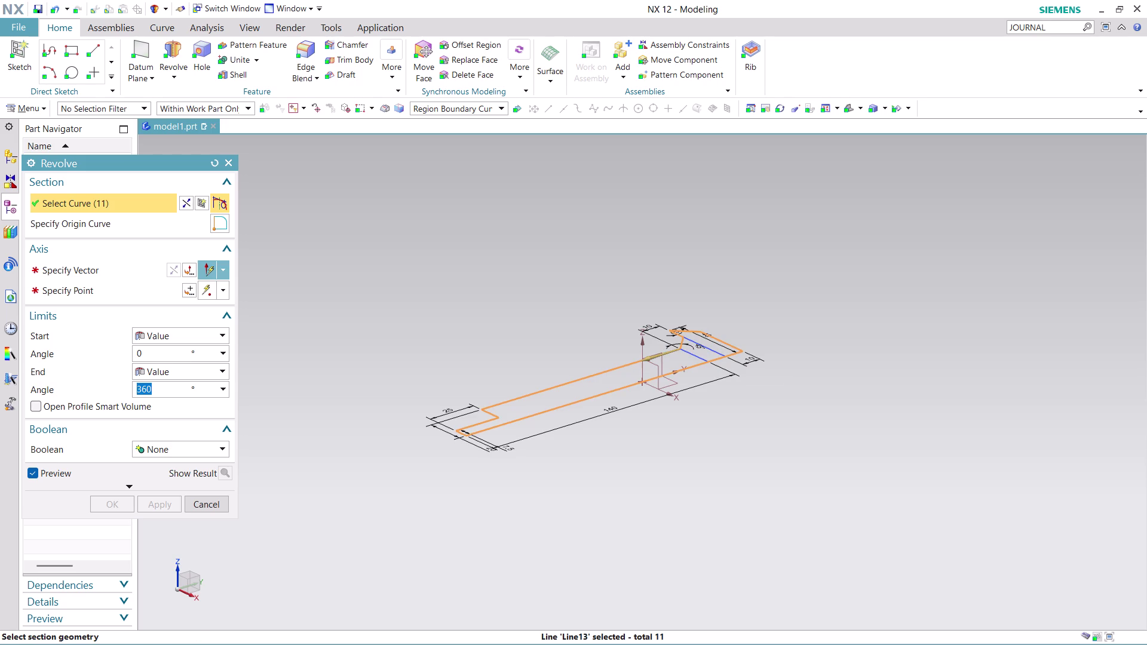
click(145, 273)
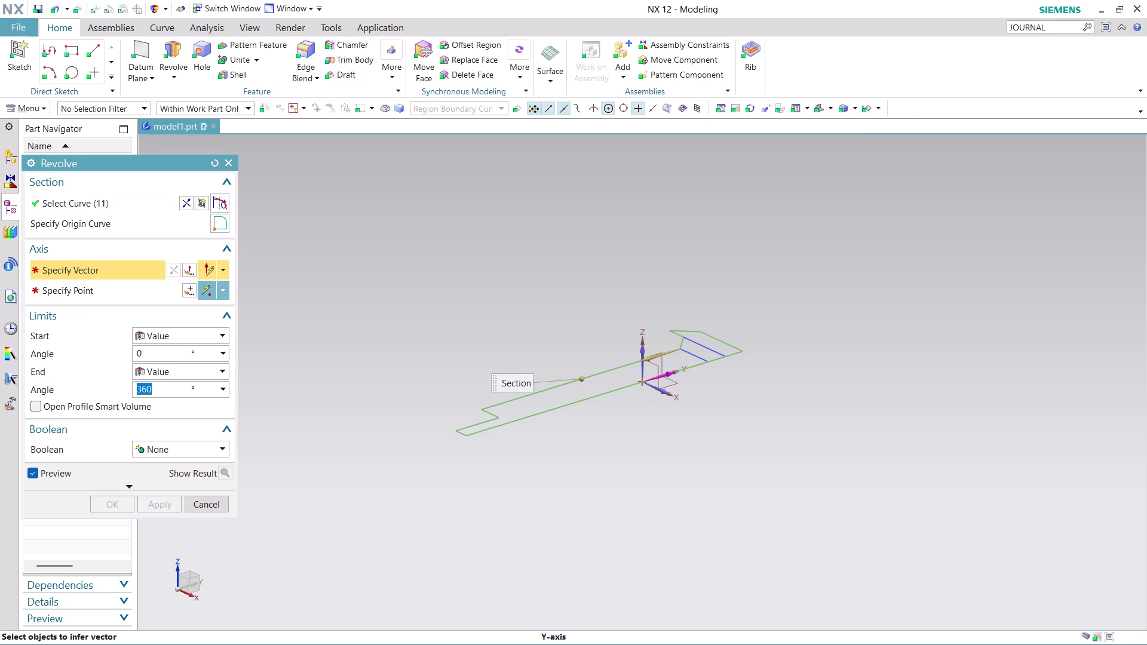
Revolve the profile from 0° to 360° about the Y-axis through the picked point.
click(665, 376)
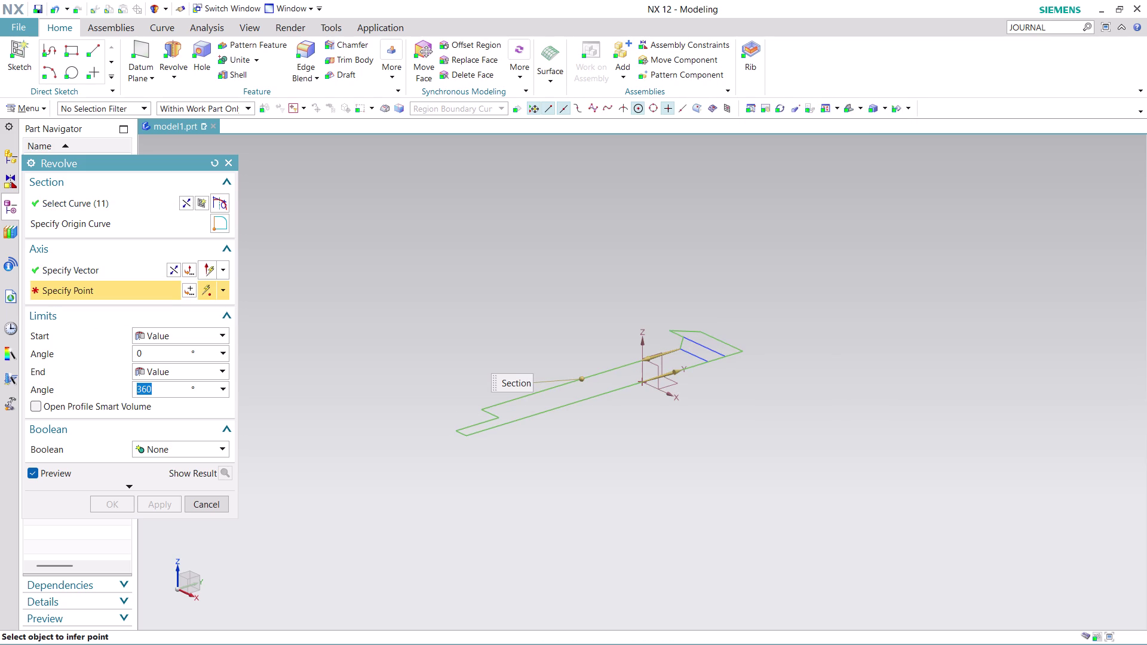
click(642, 381)
middle_drag(747, 498, 746, 499)
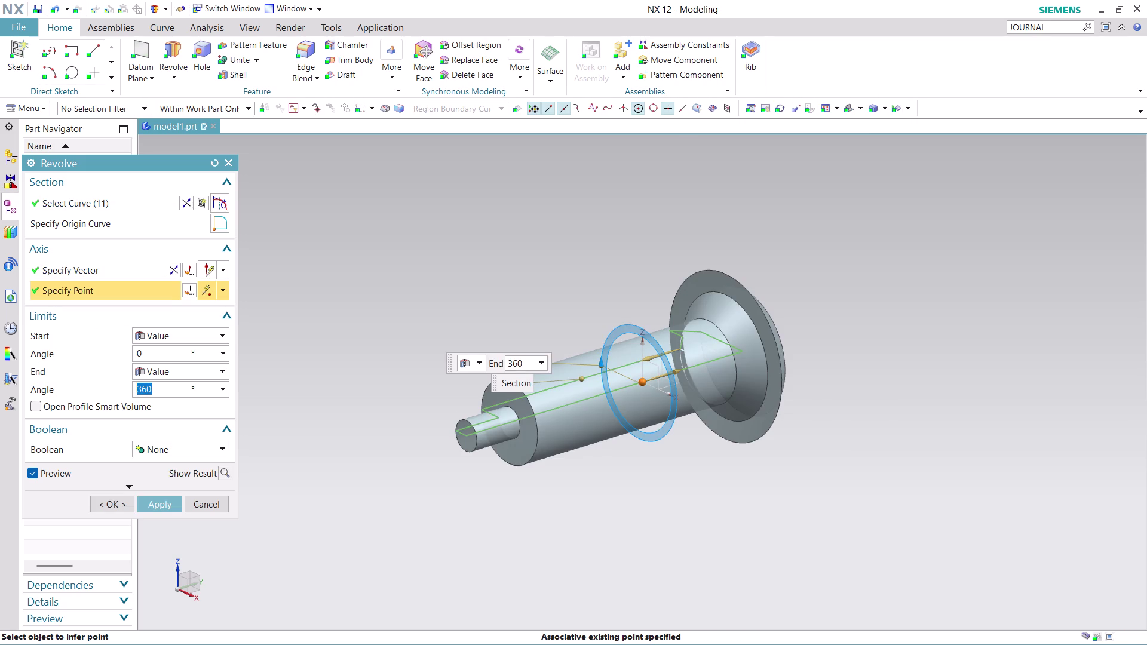
middle_drag(746, 499, 533, 558)
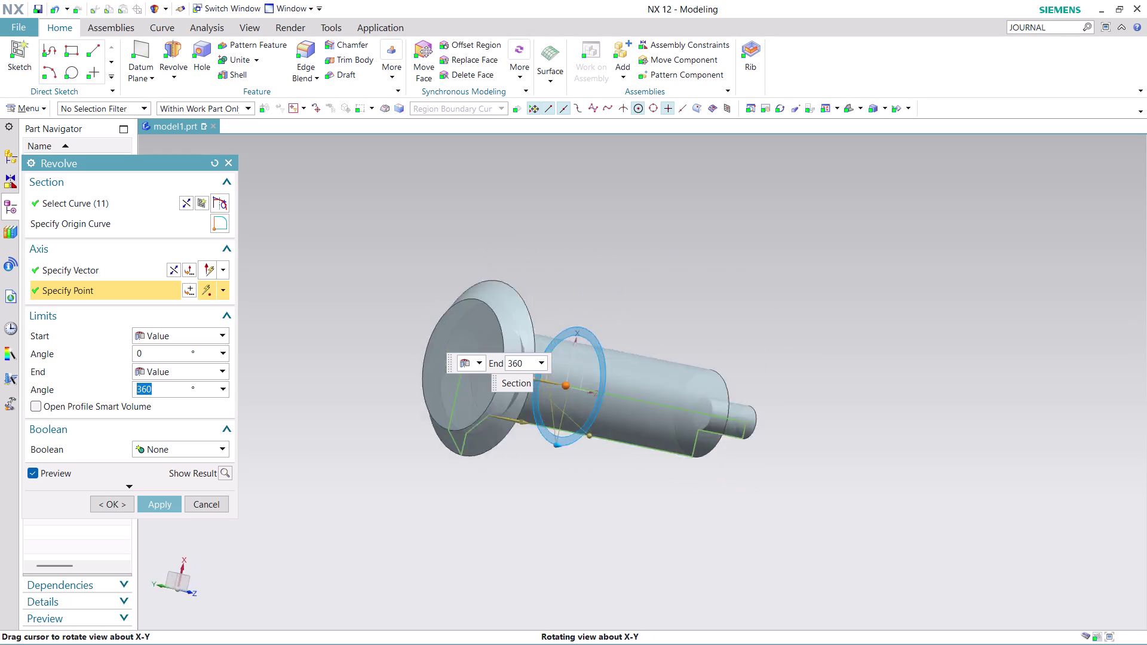
middle_drag(534, 557, 622, 574)
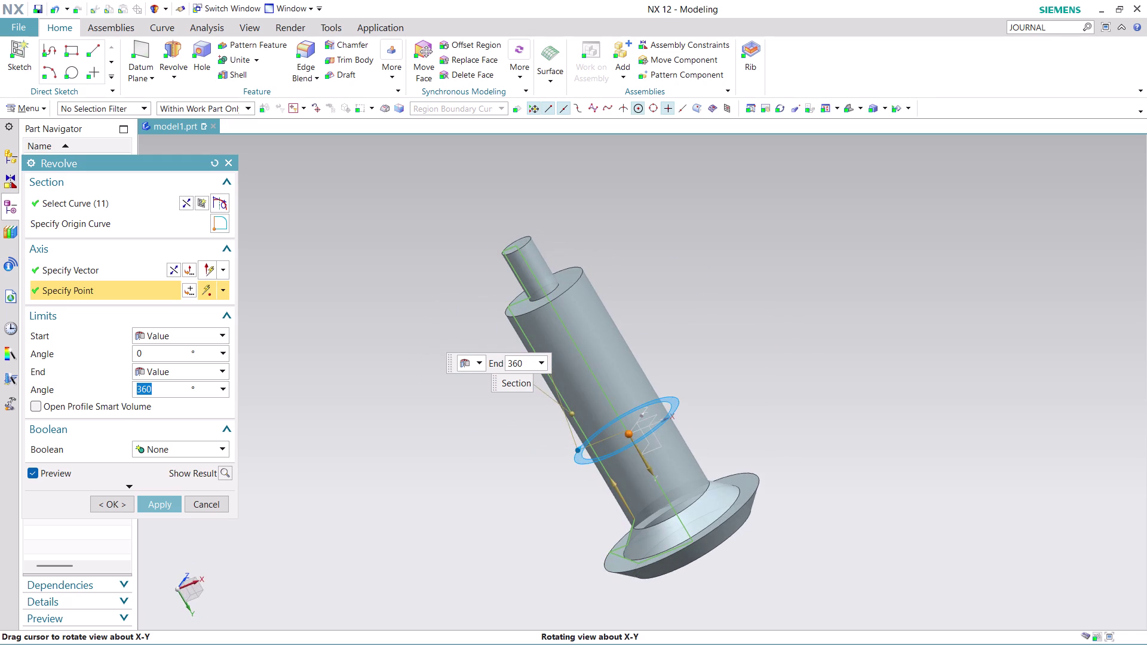
middle_drag(622, 573, 620, 579)
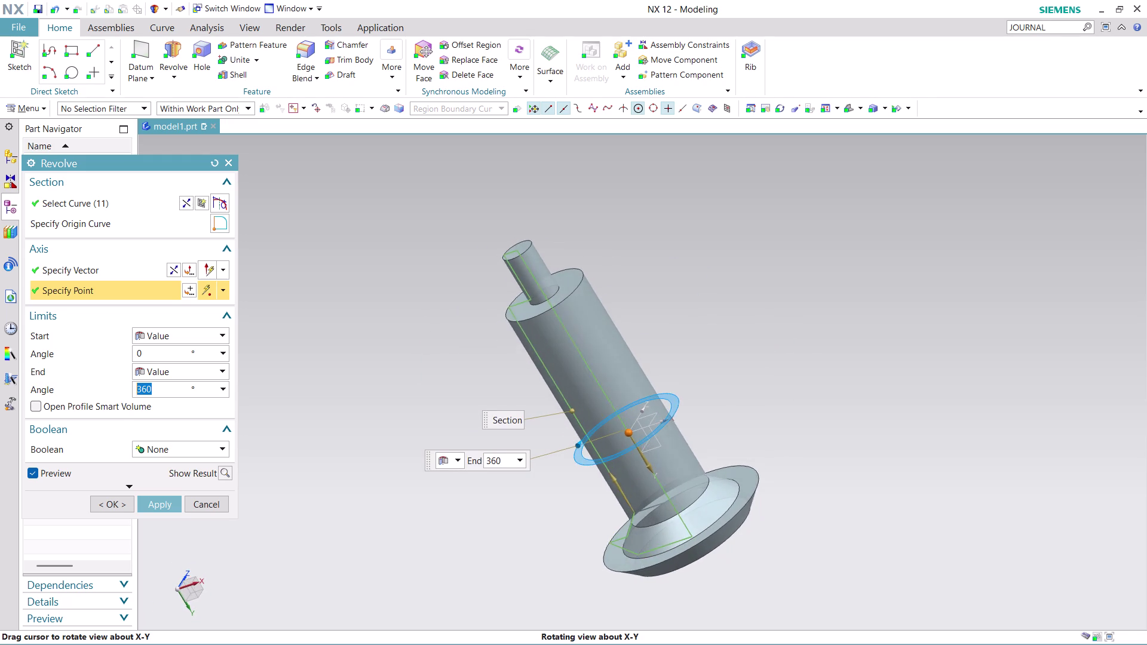
middle_drag(621, 578, 629, 595)
scroll(up, 3)
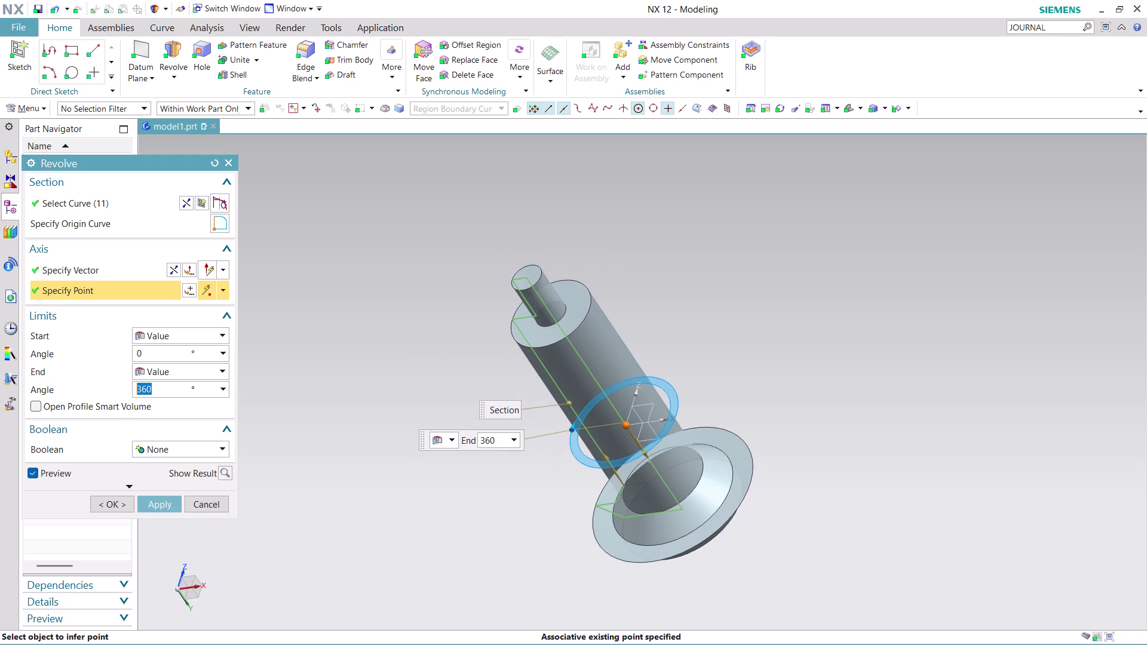
click(163, 505)
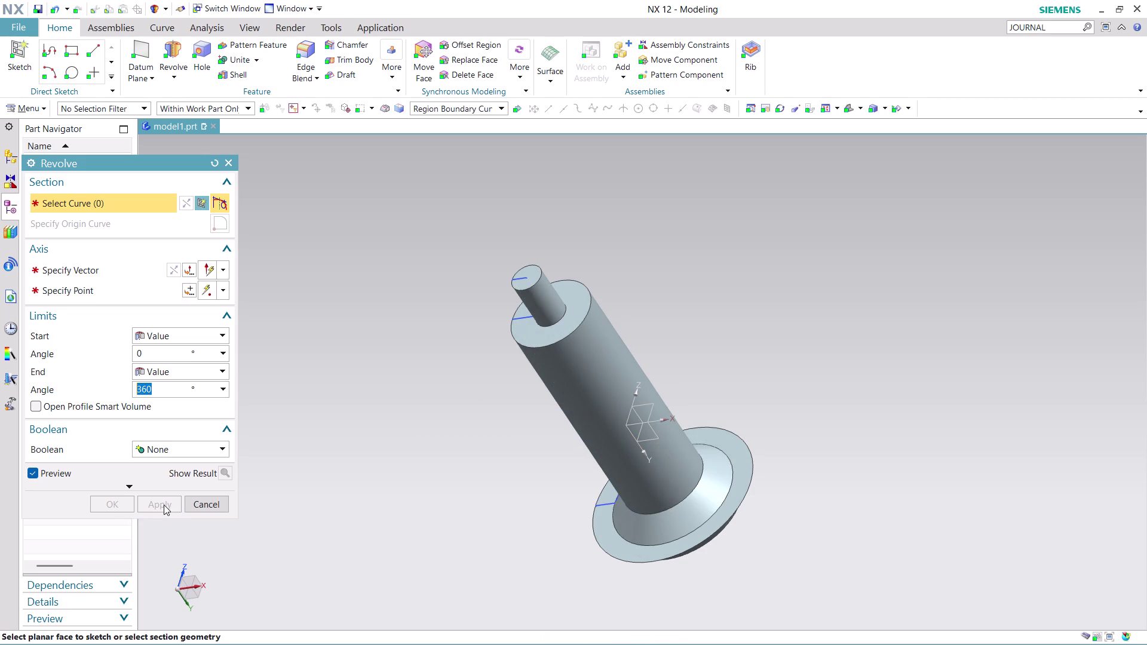
Close the Revolve dialog and orbit and zoom around the finished shaft solid.
click(204, 504)
middle_drag(827, 449, 786, 476)
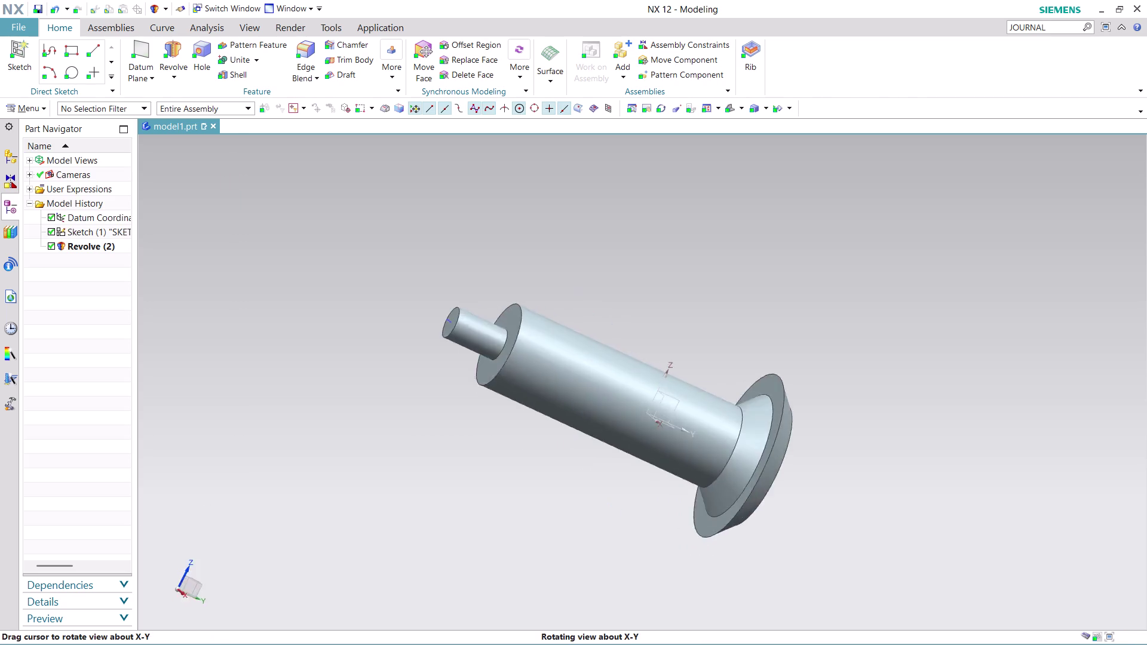
middle_drag(786, 477, 581, 579)
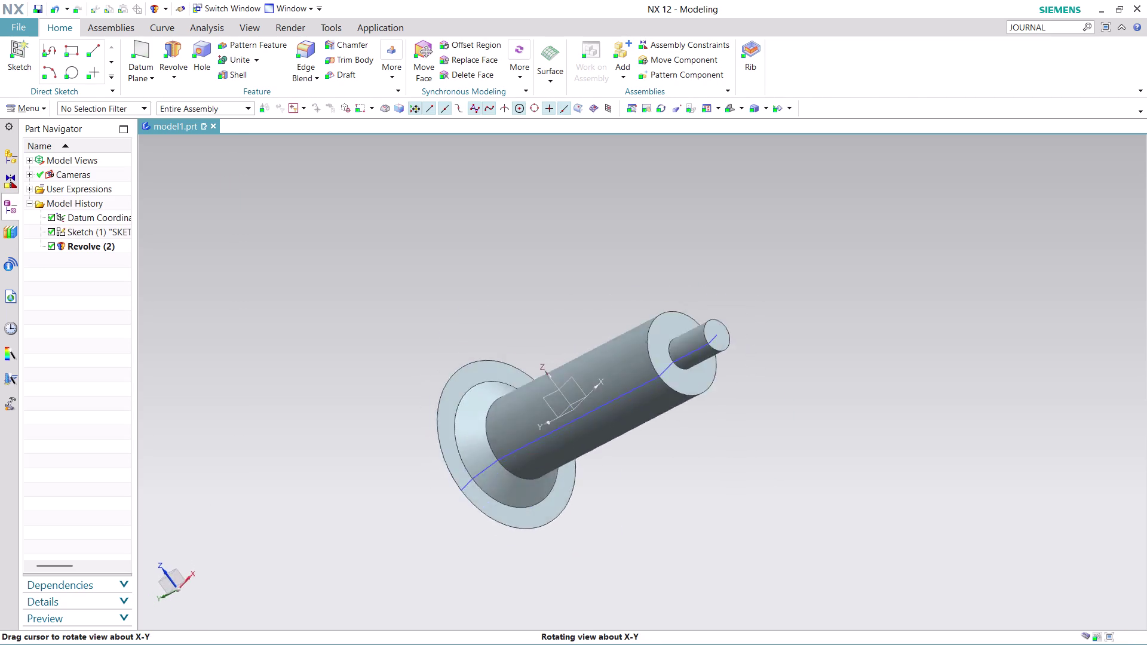
middle_drag(581, 579, 526, 540)
scroll(up, 3)
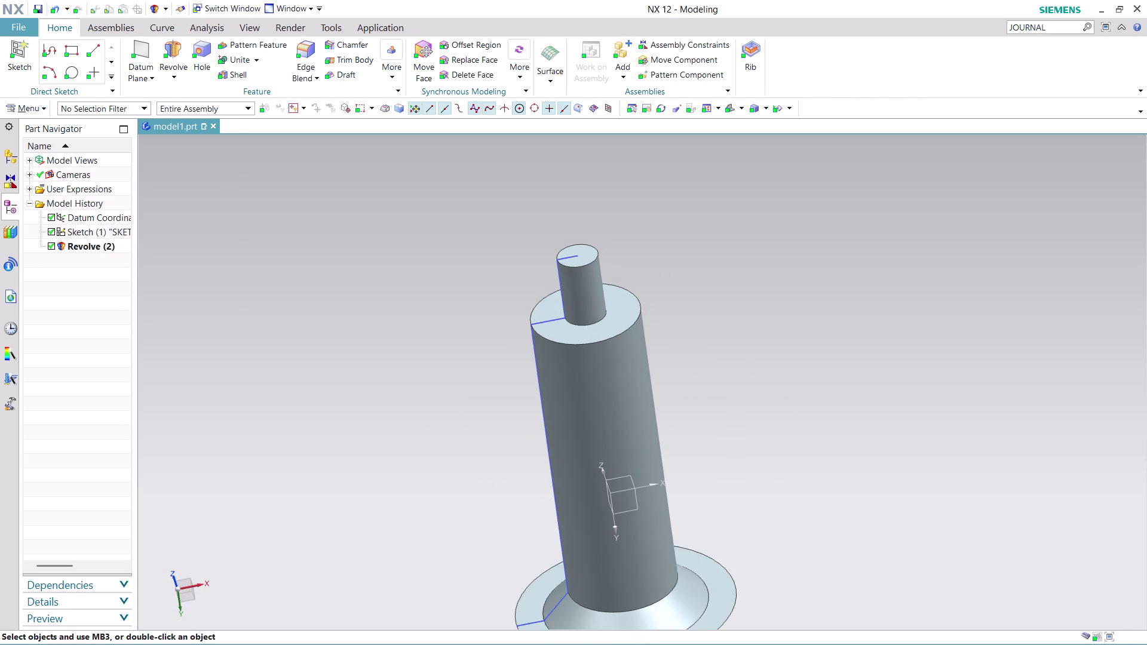
scroll(up, 3)
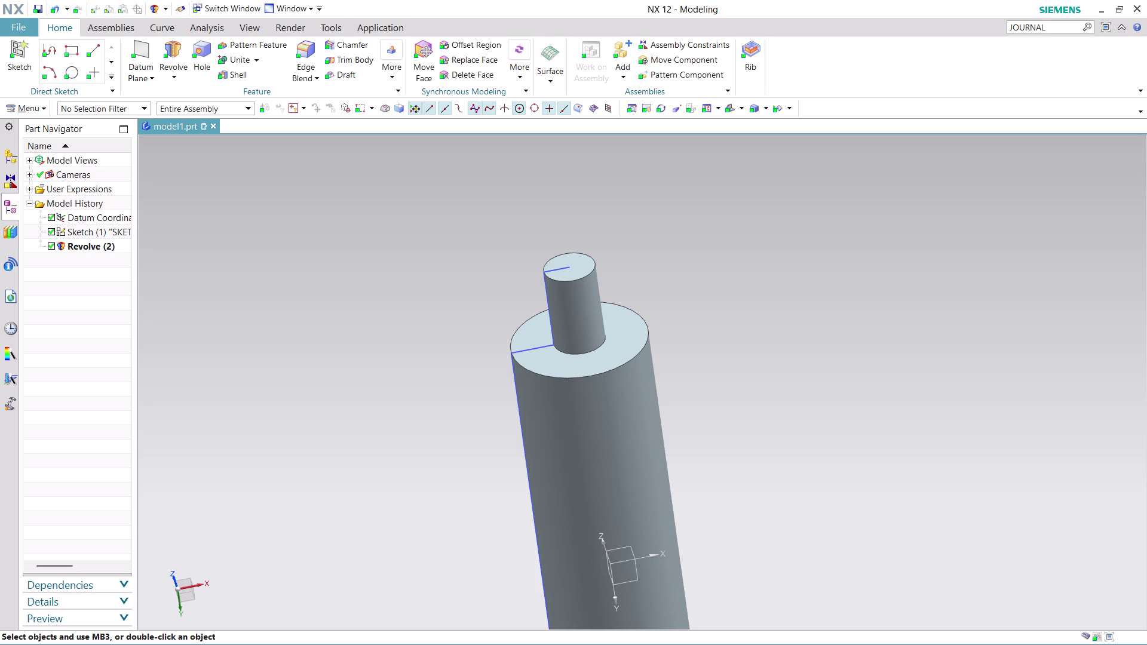
scroll(down, 3)
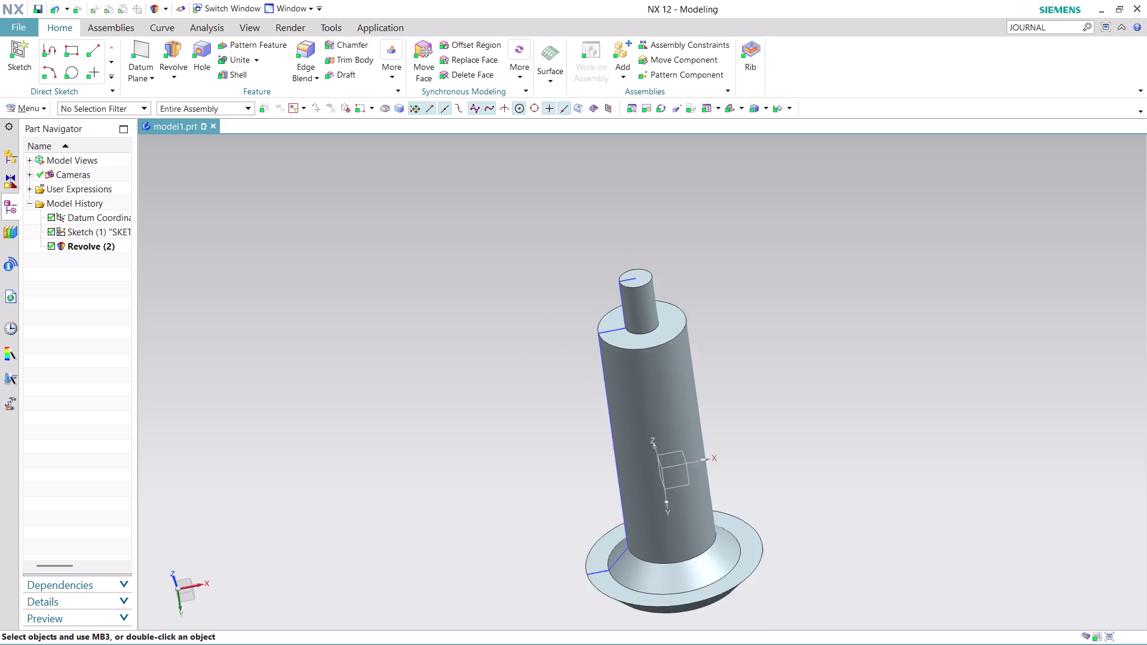
scroll(down, 3)
scroll(up, 3)
scroll(up, 3)
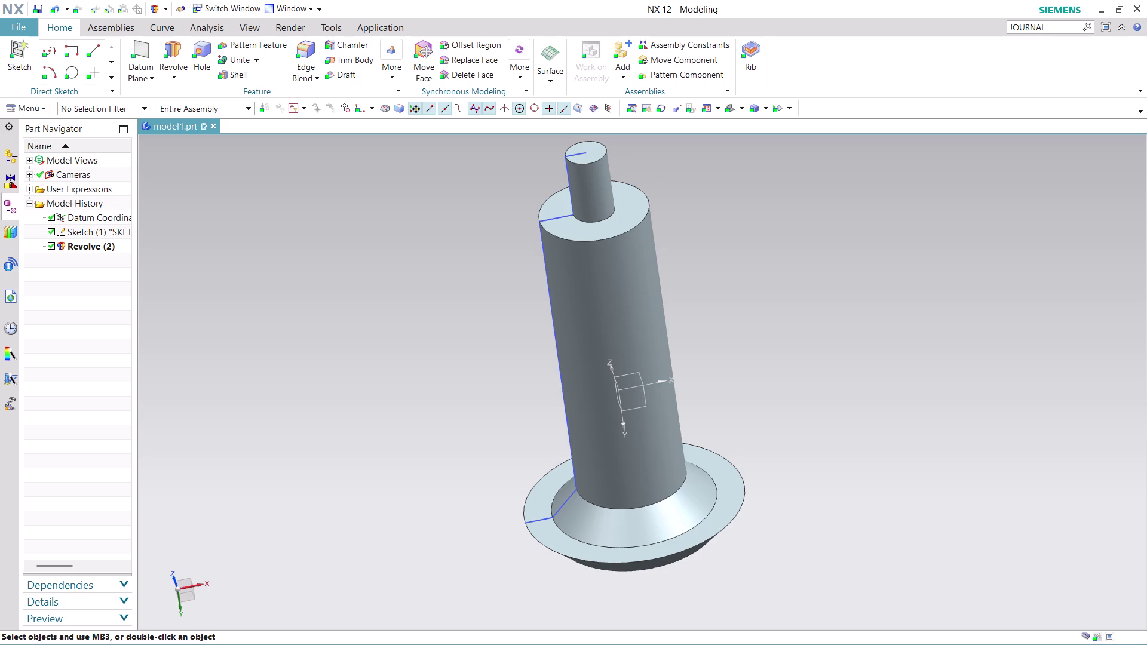
Launch the Chamfer command from the Feature group, defaulting to 2 mm at 45°.
click(356, 46)
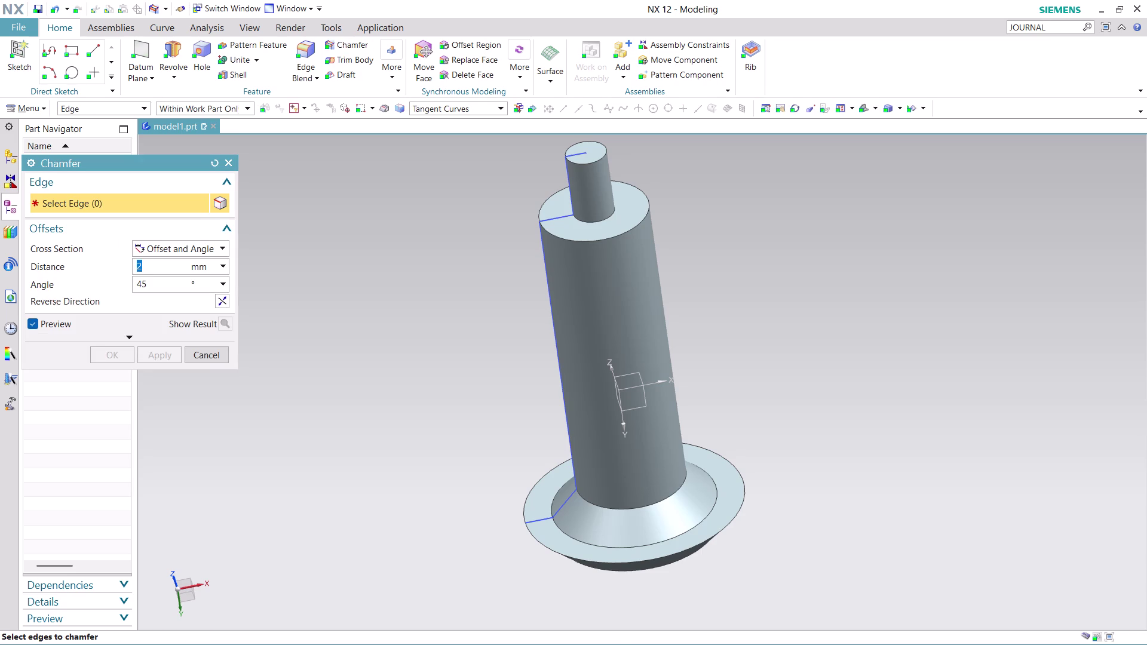
Chamfer the main cylinder's top circular edge with distance 3 and close the dialog.
click(569, 237)
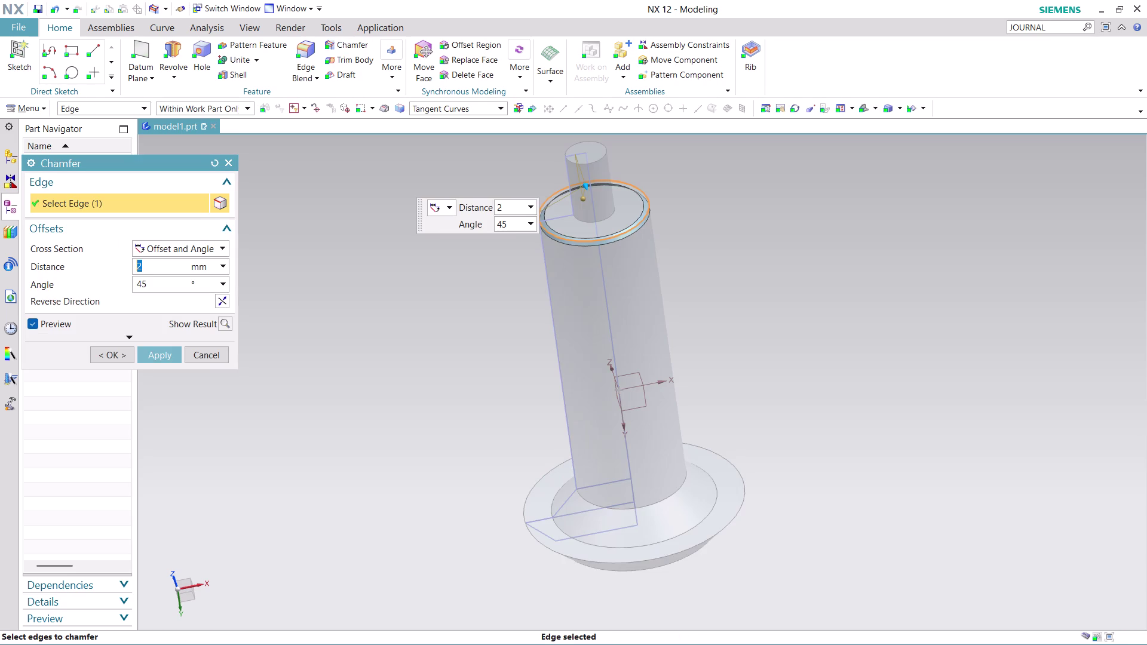
key(3)
click(153, 353)
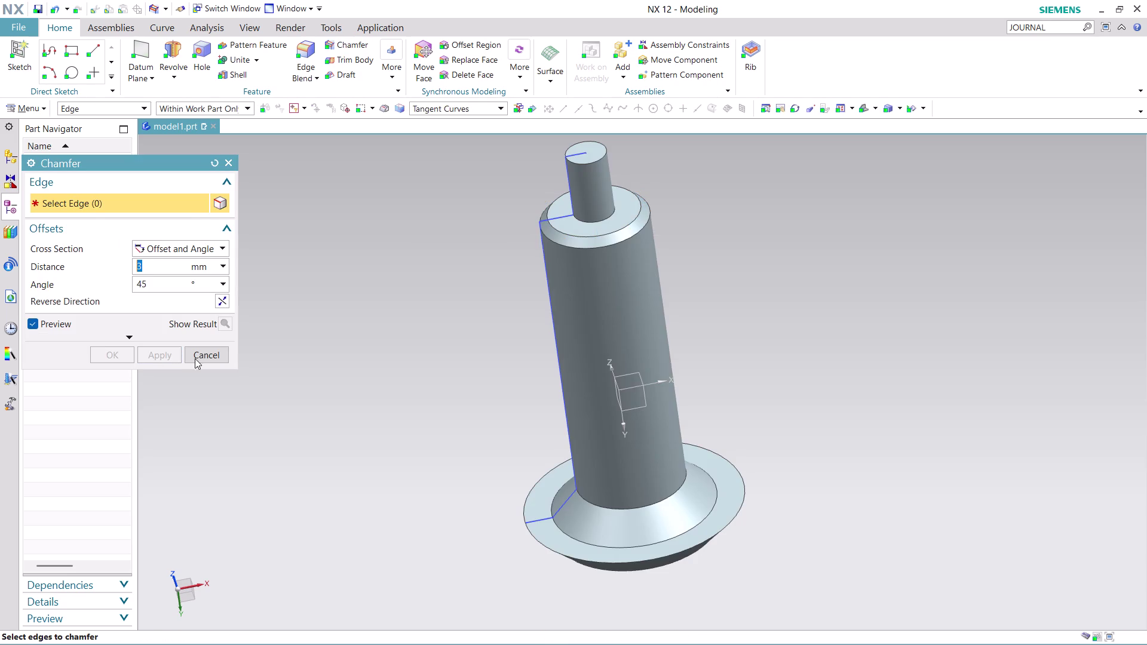
click(211, 353)
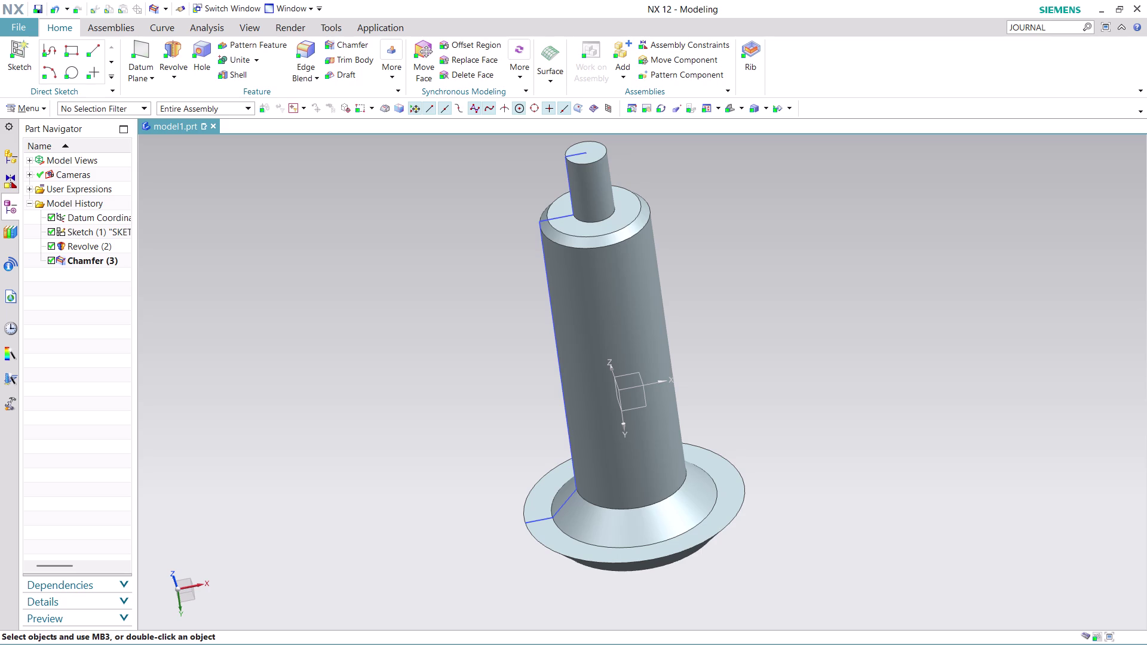
Hide the profile sketch and search Command Finder for JOURNAL.
right_click(562, 216)
click(611, 247)
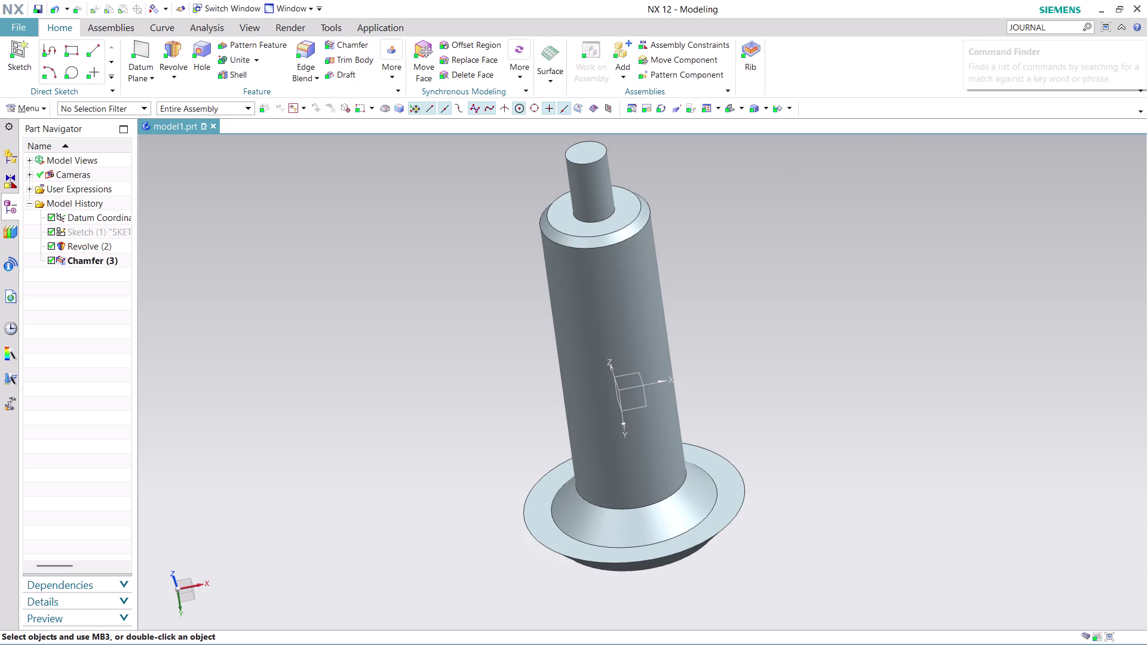
drag(1056, 27, 993, 37)
key(Return)
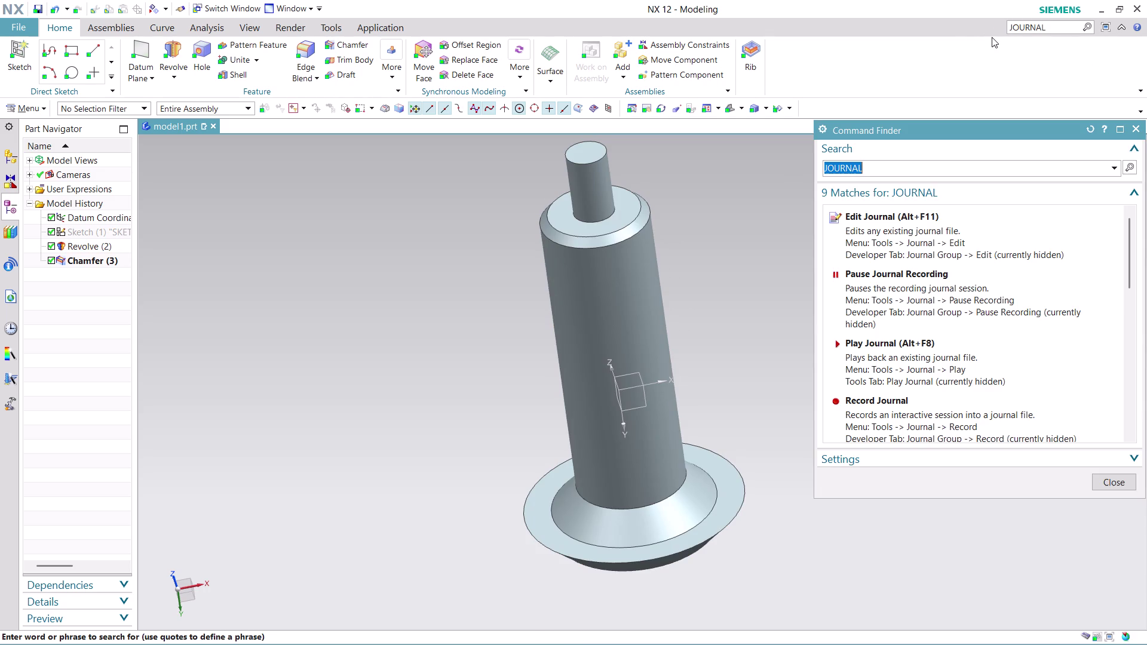
Stop the journal recording through Tools > Journal and close Command Finder.
scroll(down, 3)
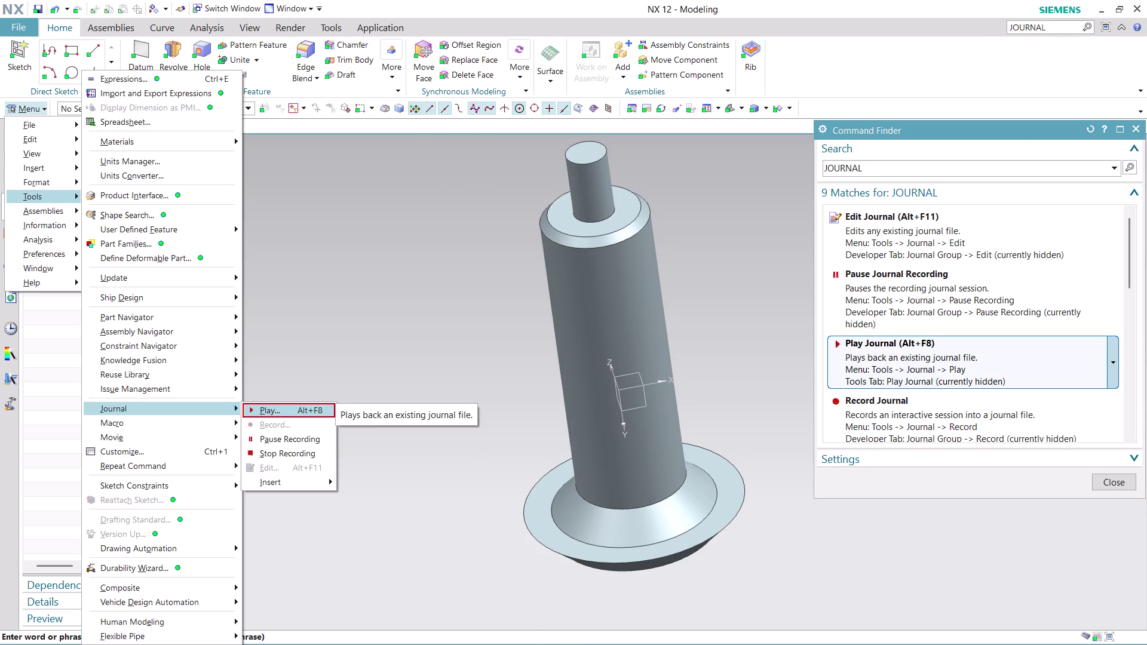
scroll(down, 3)
scroll(down, 3)
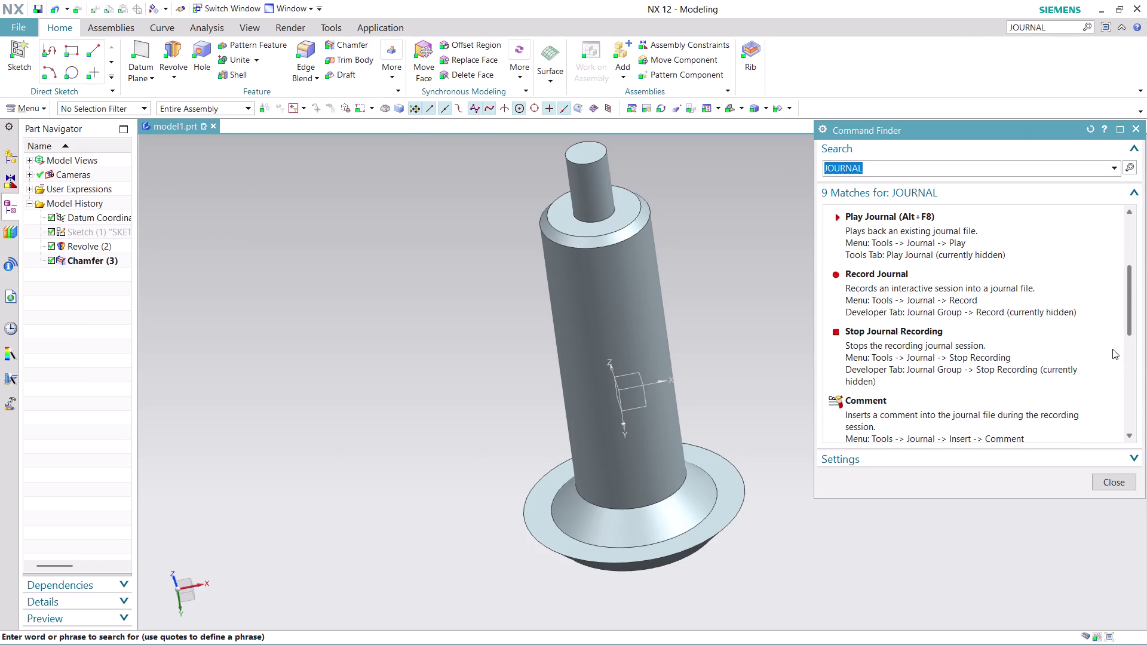
click(906, 280)
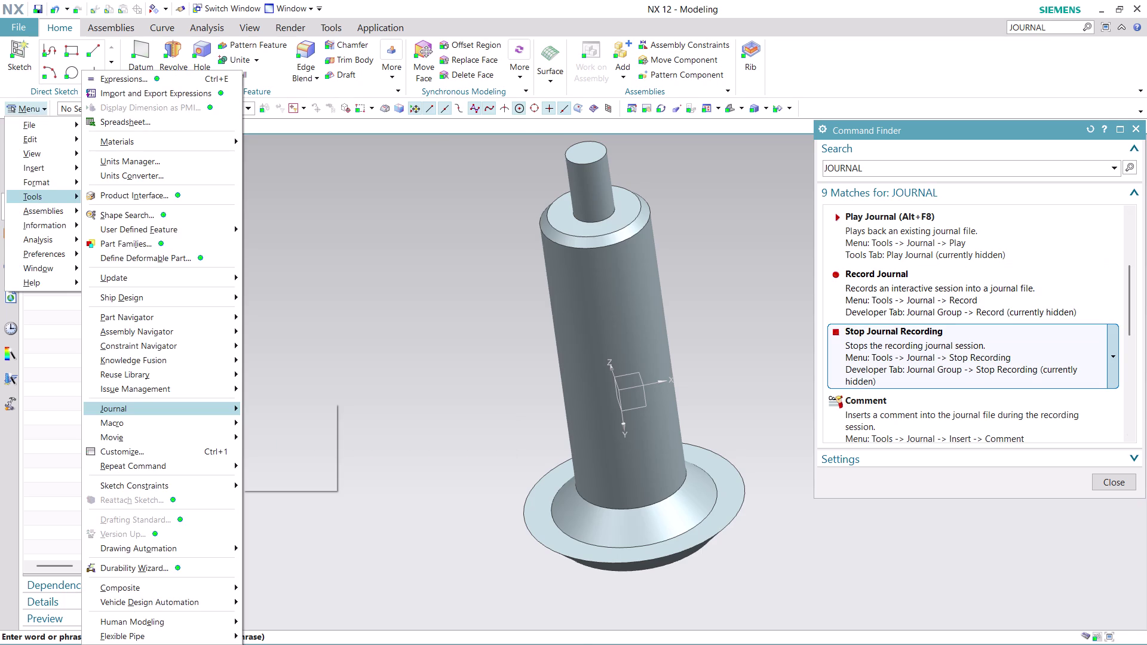
click(908, 358)
click(908, 358)
click(908, 359)
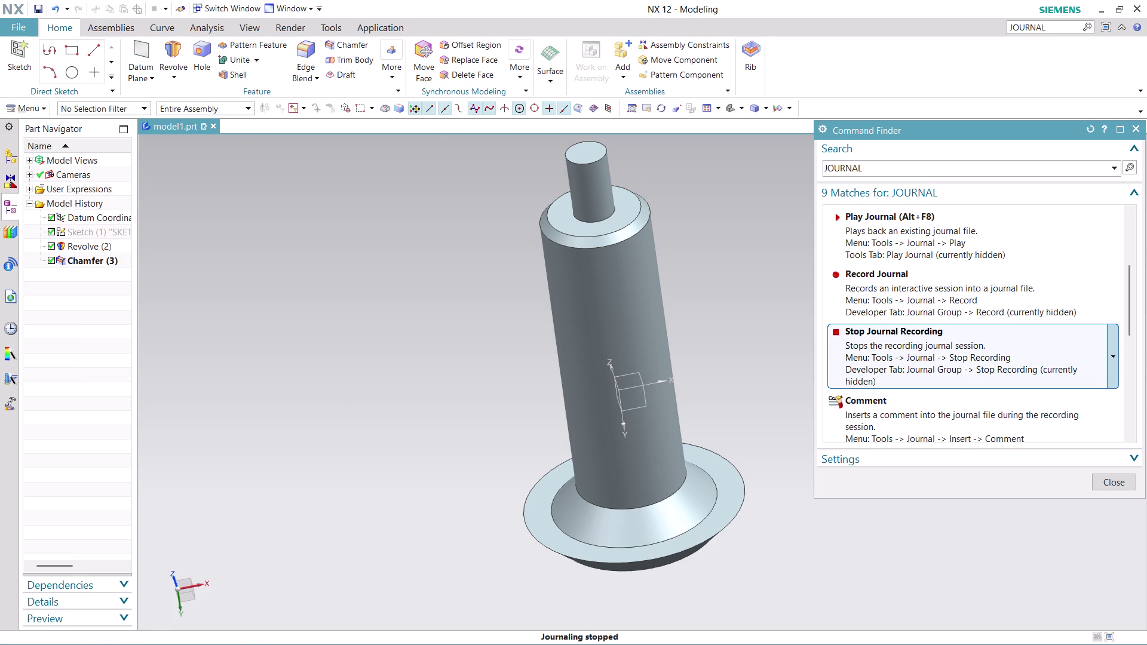
click(1103, 476)
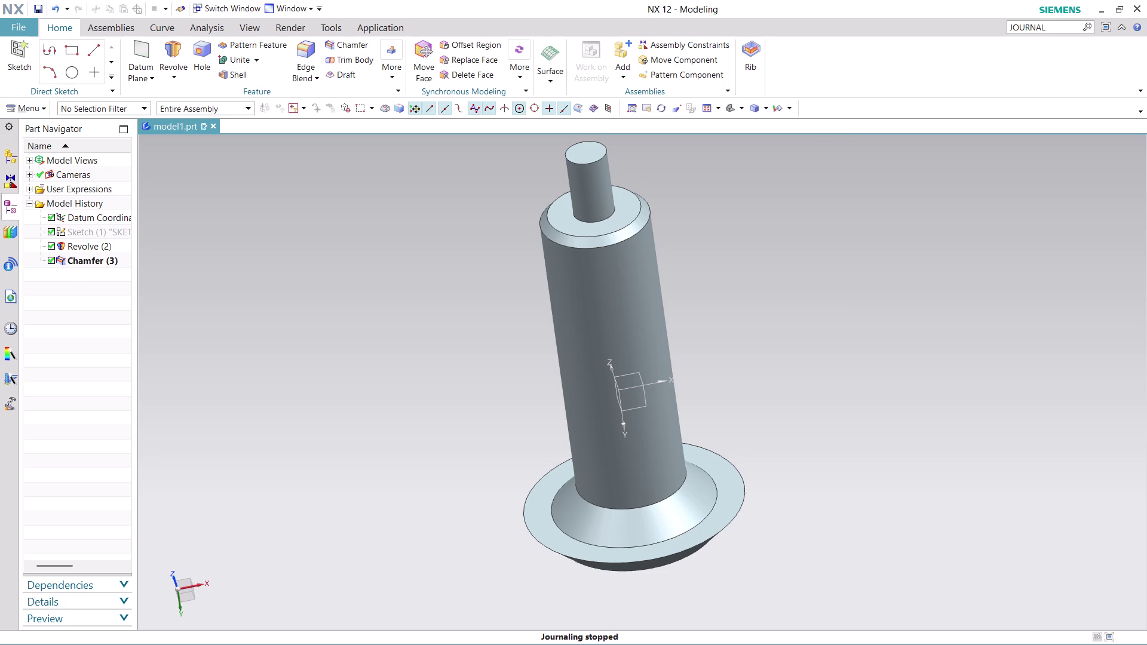
key(ctrl+s)
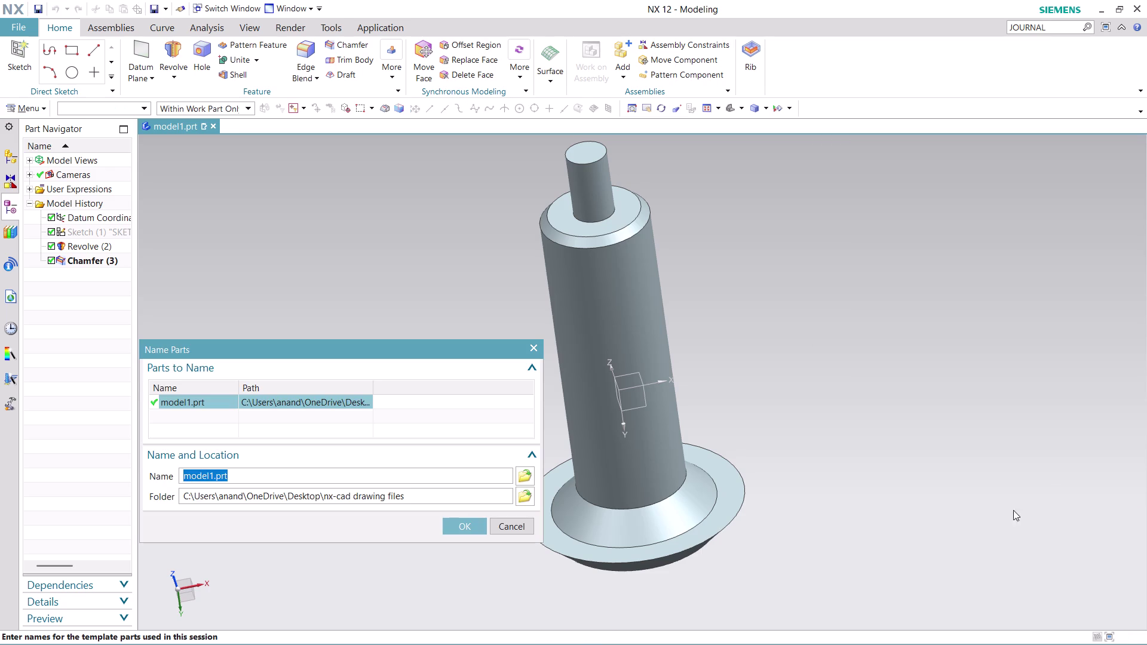
Browse the nx-cad drawing files folder for the part's file name, still model1.
click(529, 473)
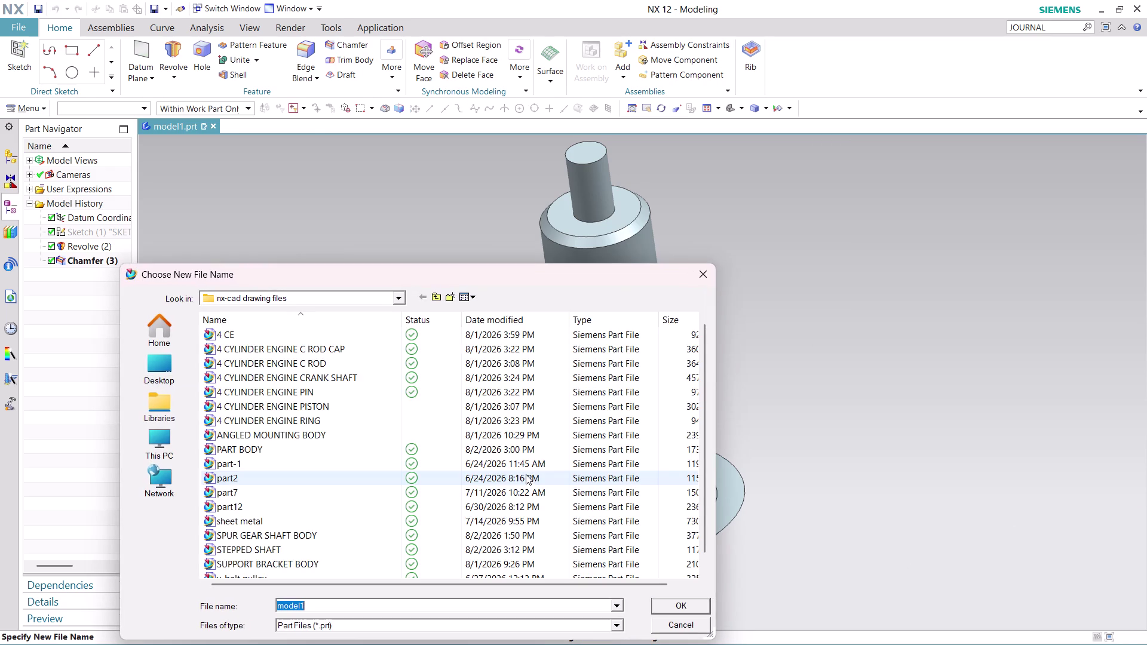
scroll(down, 3)
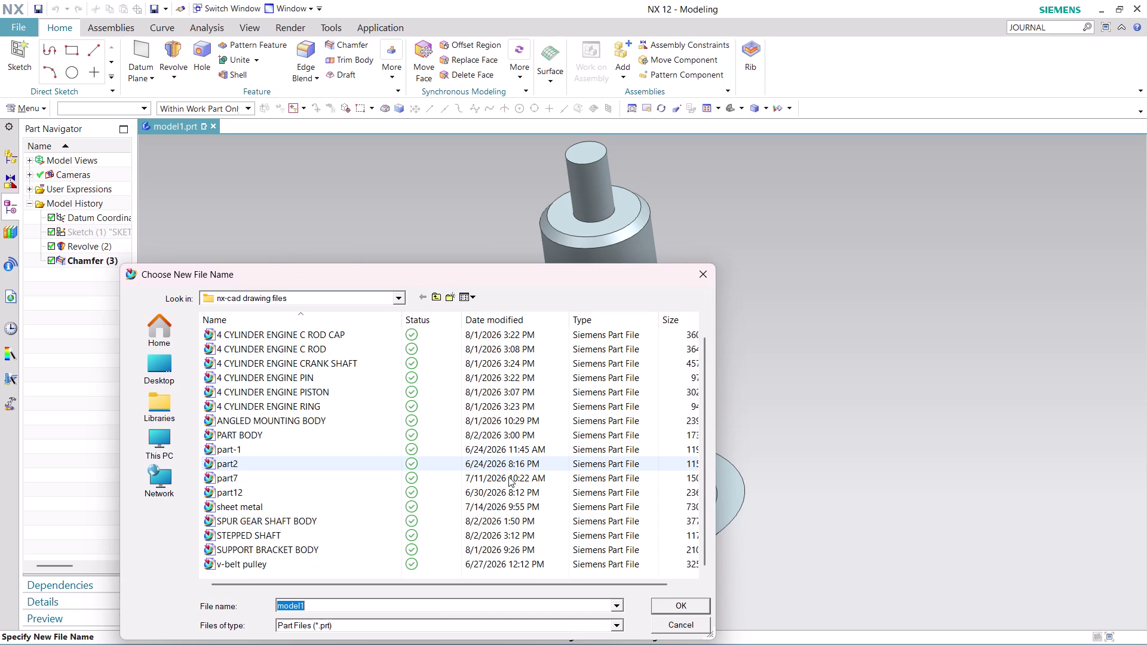
scroll(down, 3)
scroll(down, 3)
scroll(down, 3)
scroll(down, 3)
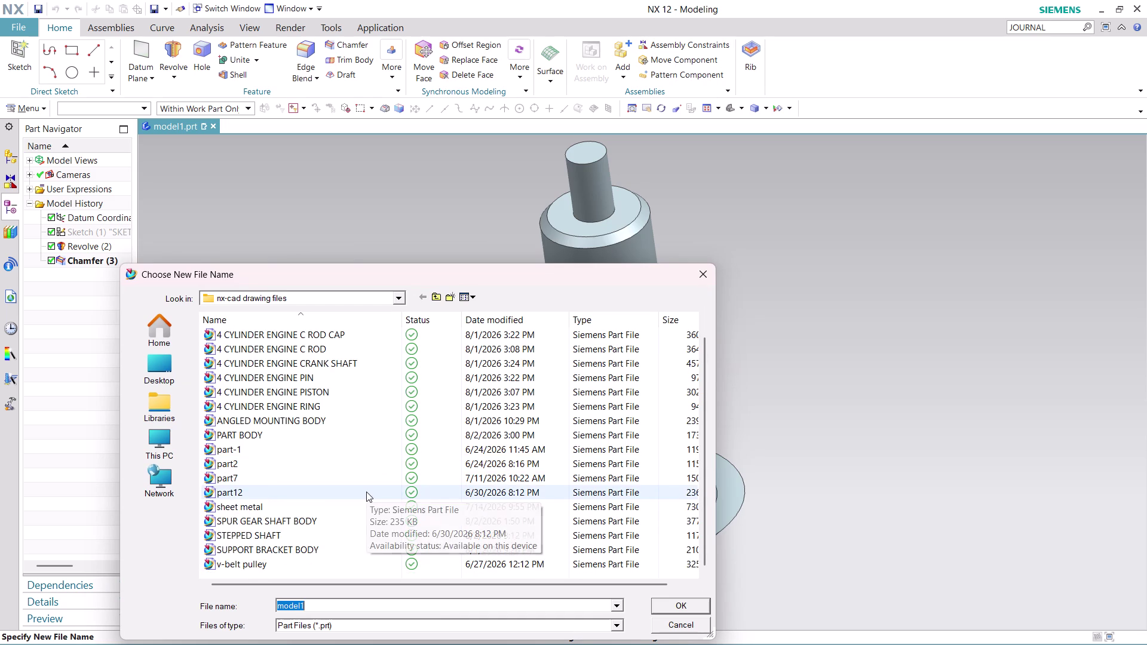
scroll(down, 3)
scroll(up, 3)
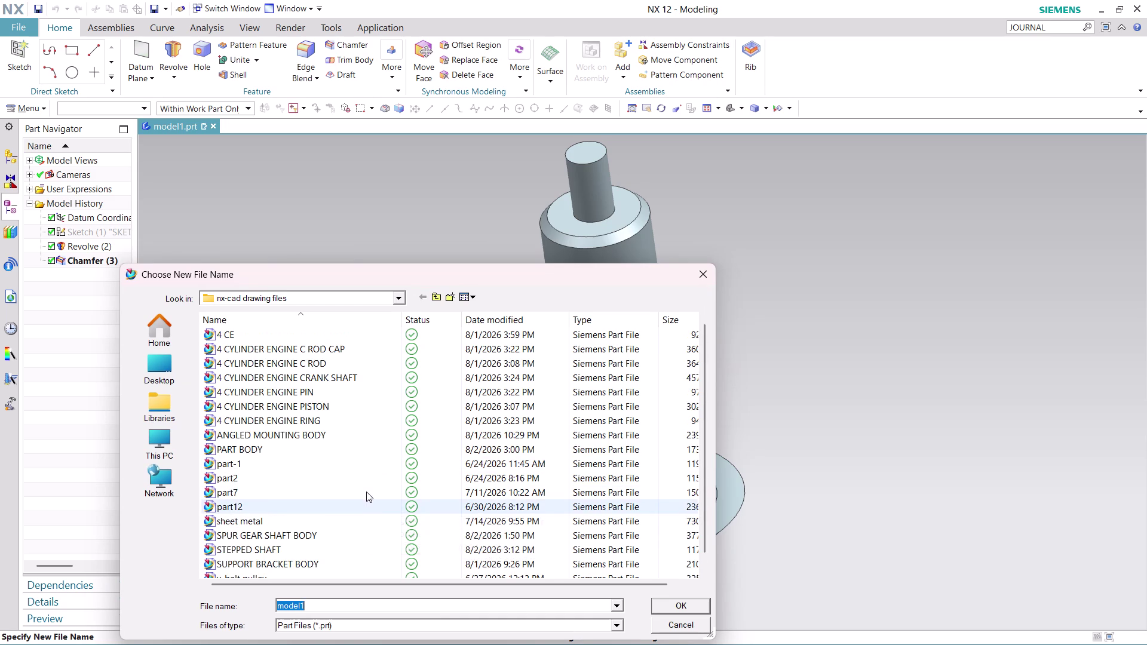
scroll(up, 3)
scroll(down, 3)
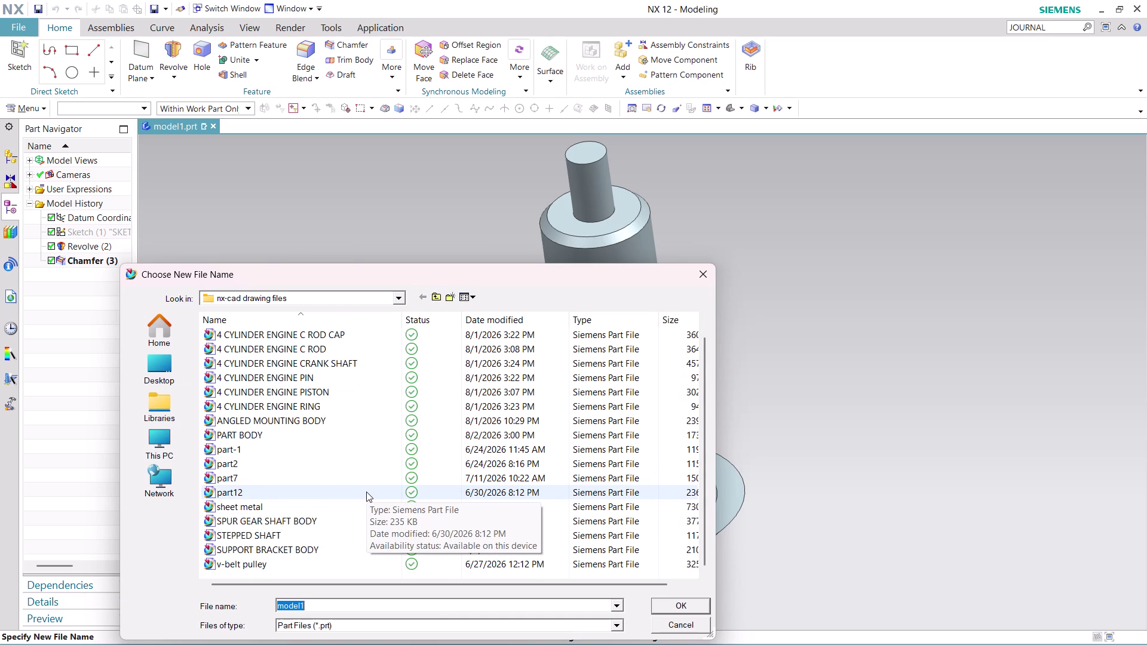